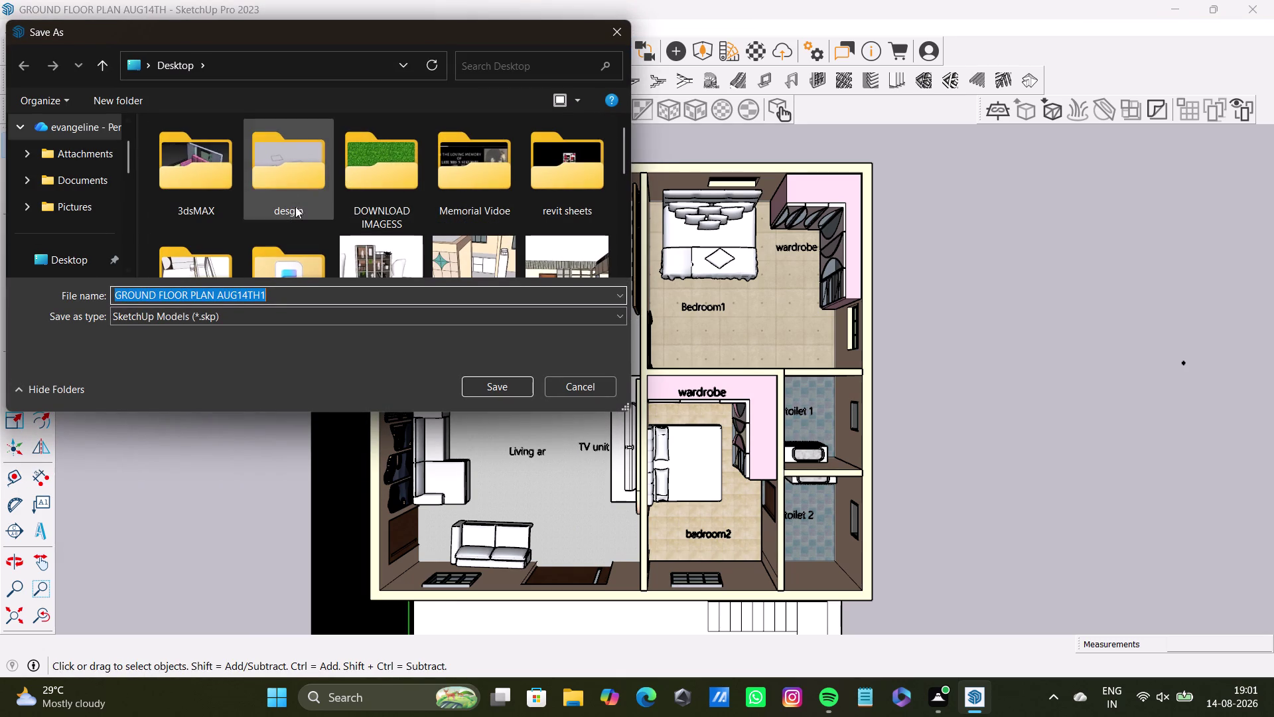
Save a copy of the top plan view with ' top' appended to the file name.
click(288, 299)
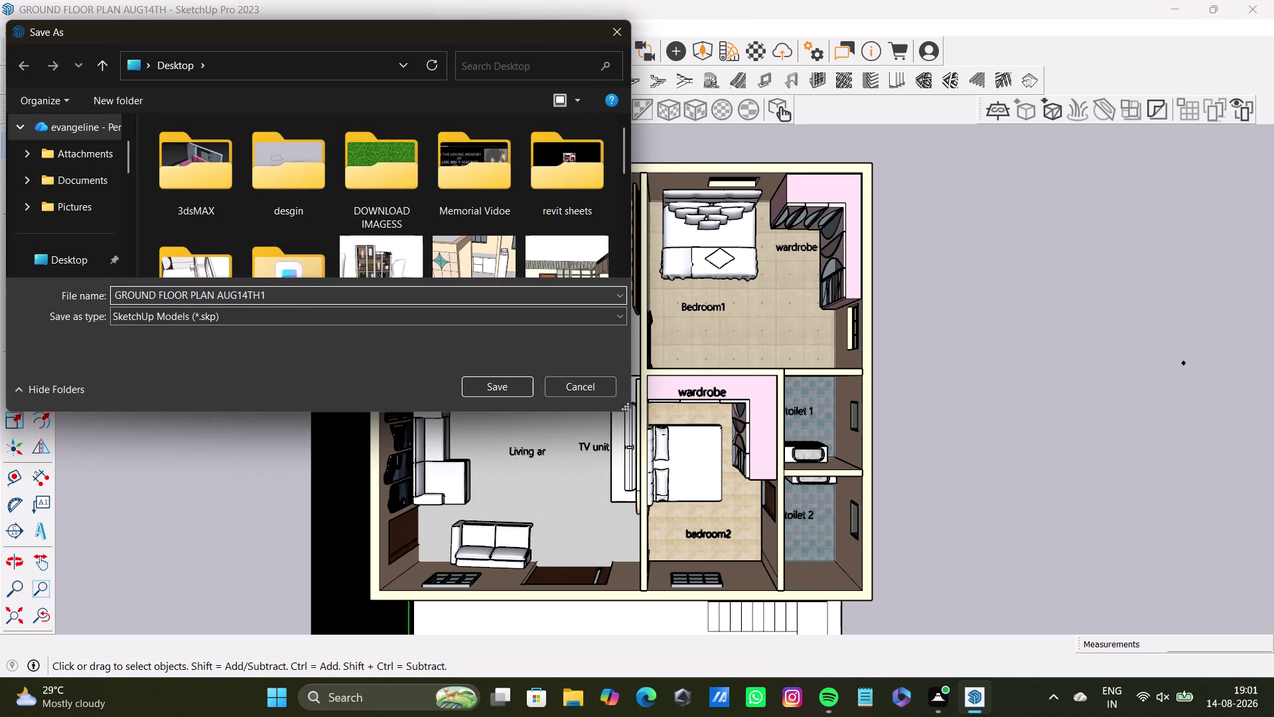
key(BackSpace)
key(space)
text(top)
key(Return)
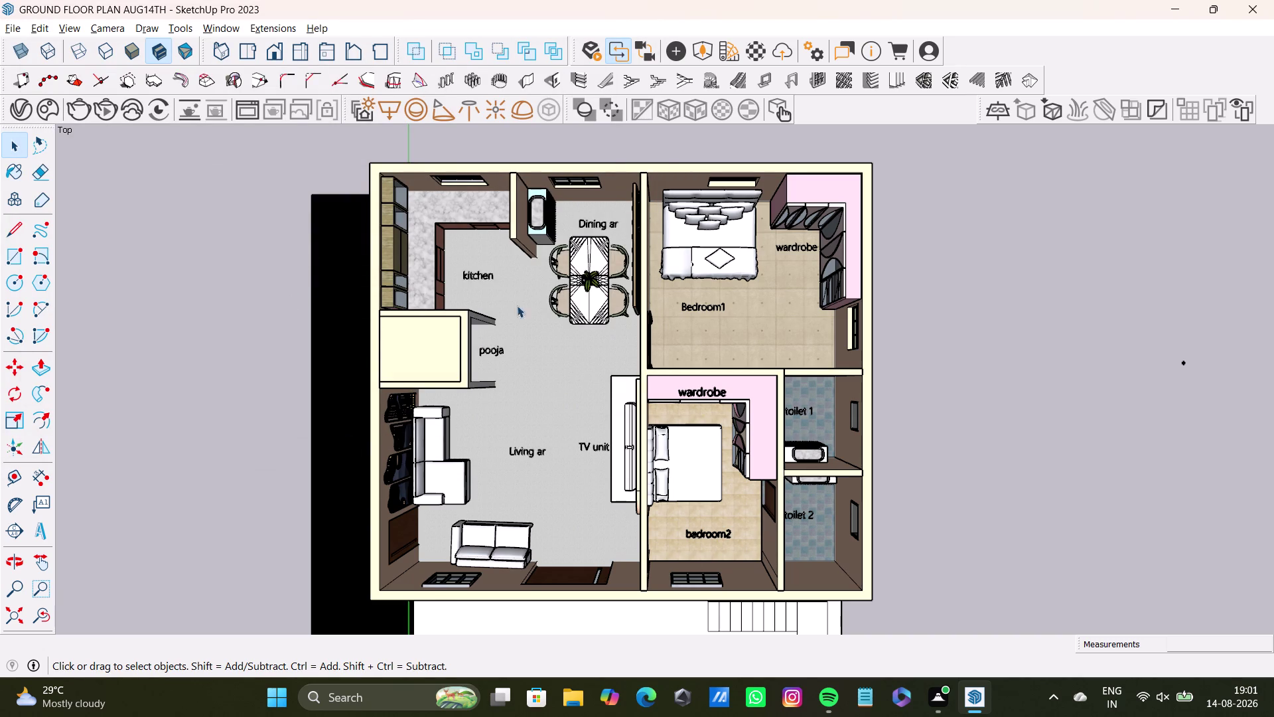
Orbit the flat plan into 3D over the dining and living area.
middle_drag(552, 390, 464, 156)
middle_drag(653, 383, 656, 378)
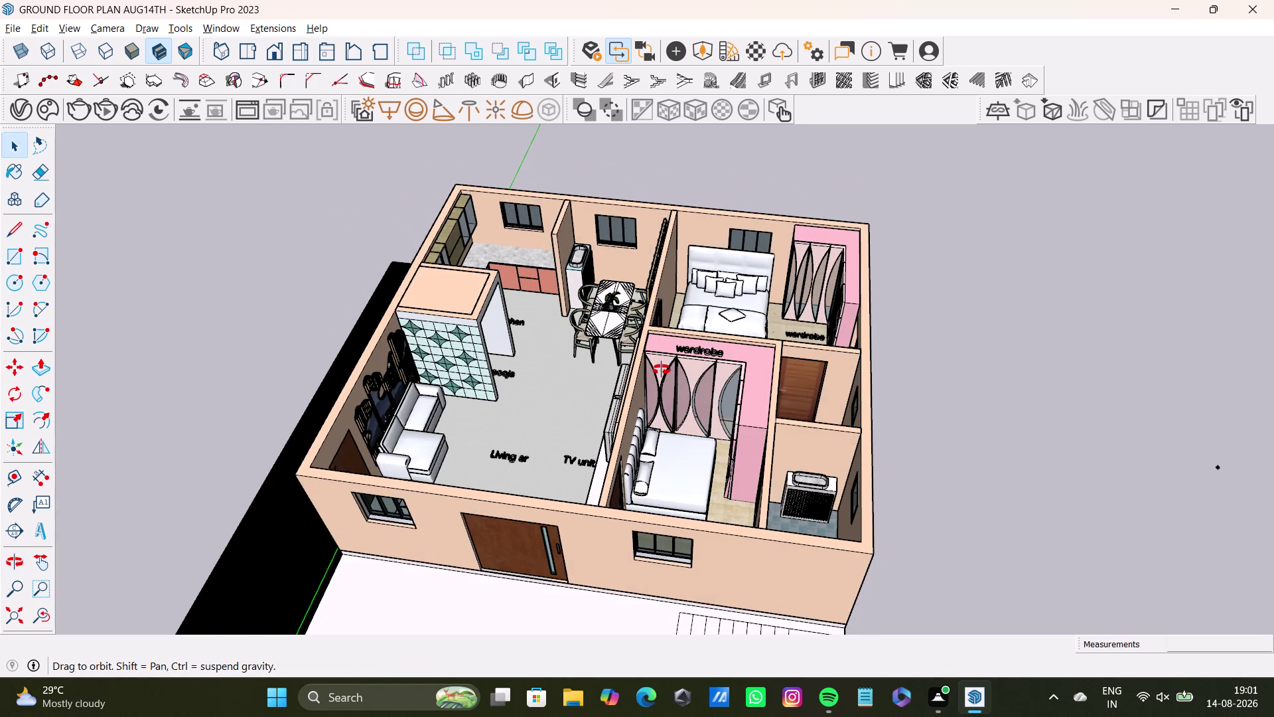
middle_drag(656, 378, 716, 259)
scroll(up, 3)
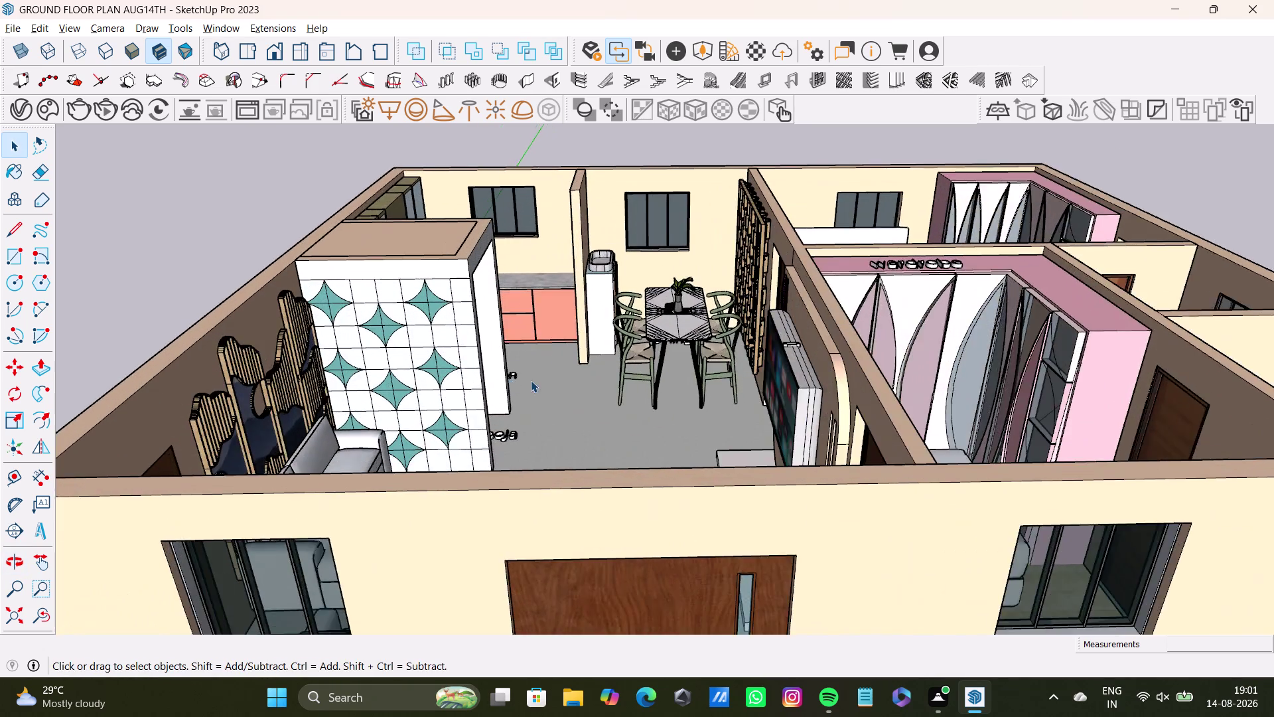
scroll(up, 3)
middle_drag(550, 388, 598, 319)
middle_drag(647, 377, 334, 477)
middle_drag(870, 386, 482, 421)
Refine the perspective to frame the sofa, pooja room and kitchen.
scroll(down, 3)
middle_drag(634, 434, 633, 477)
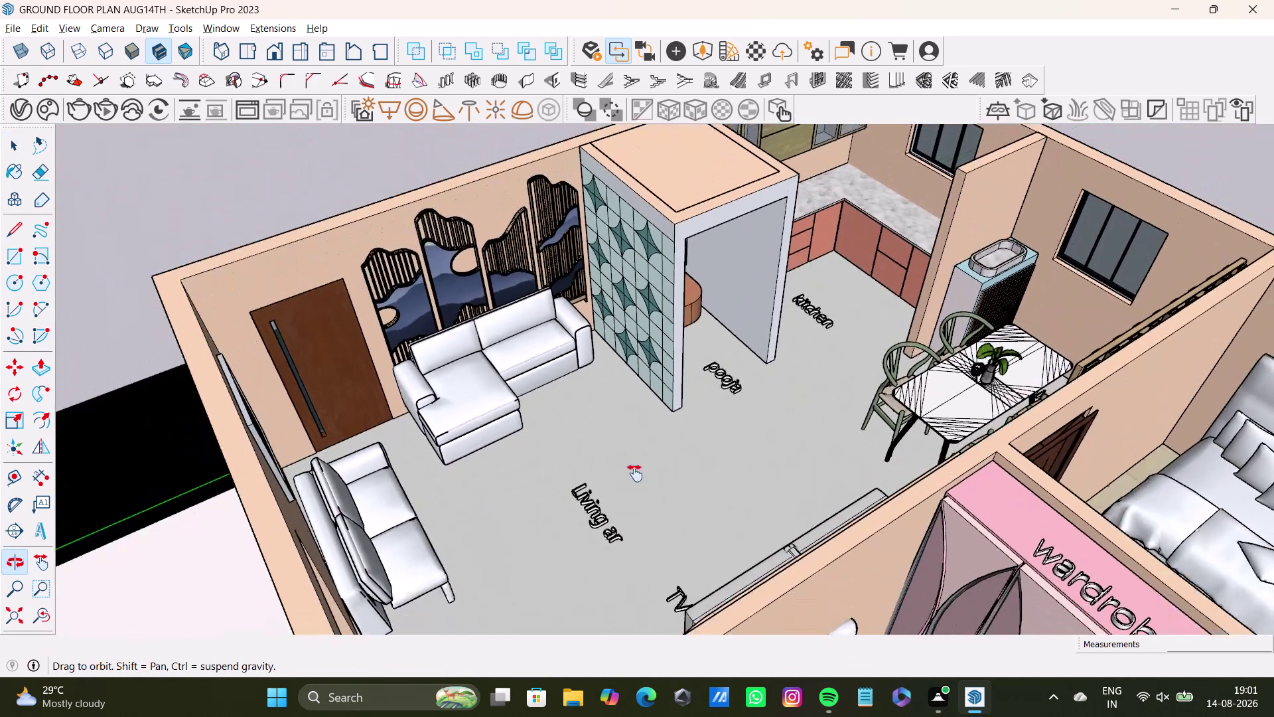
middle_drag(633, 478, 646, 541)
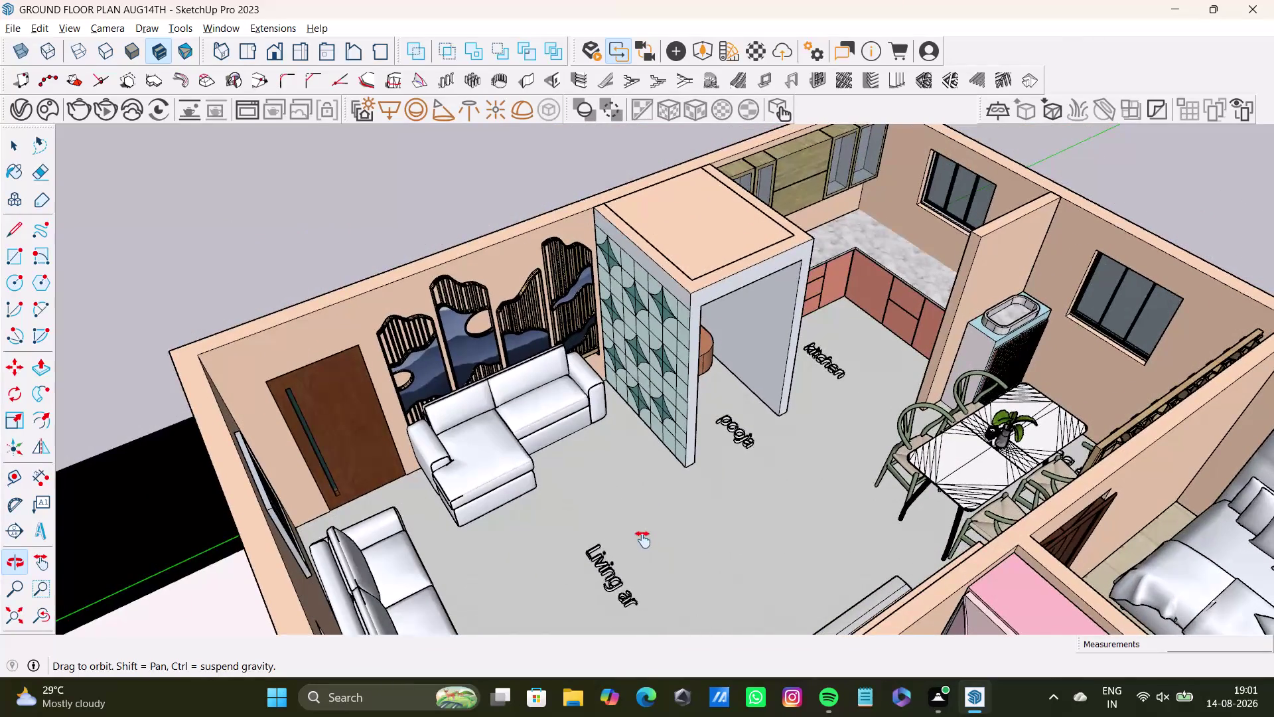
middle_drag(646, 541, 636, 555)
scroll(down, 3)
middle_drag(635, 553, 618, 528)
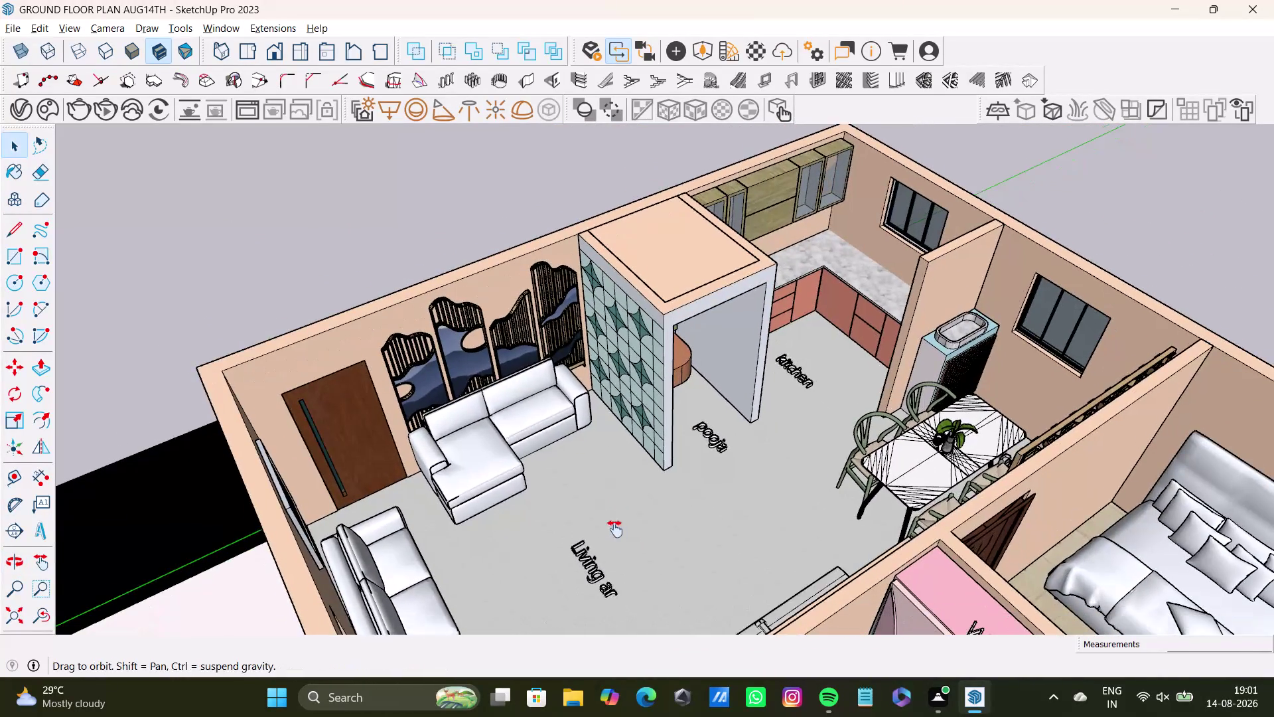
middle_drag(619, 527, 605, 549)
scroll(down, 3)
middle_drag(664, 547, 660, 556)
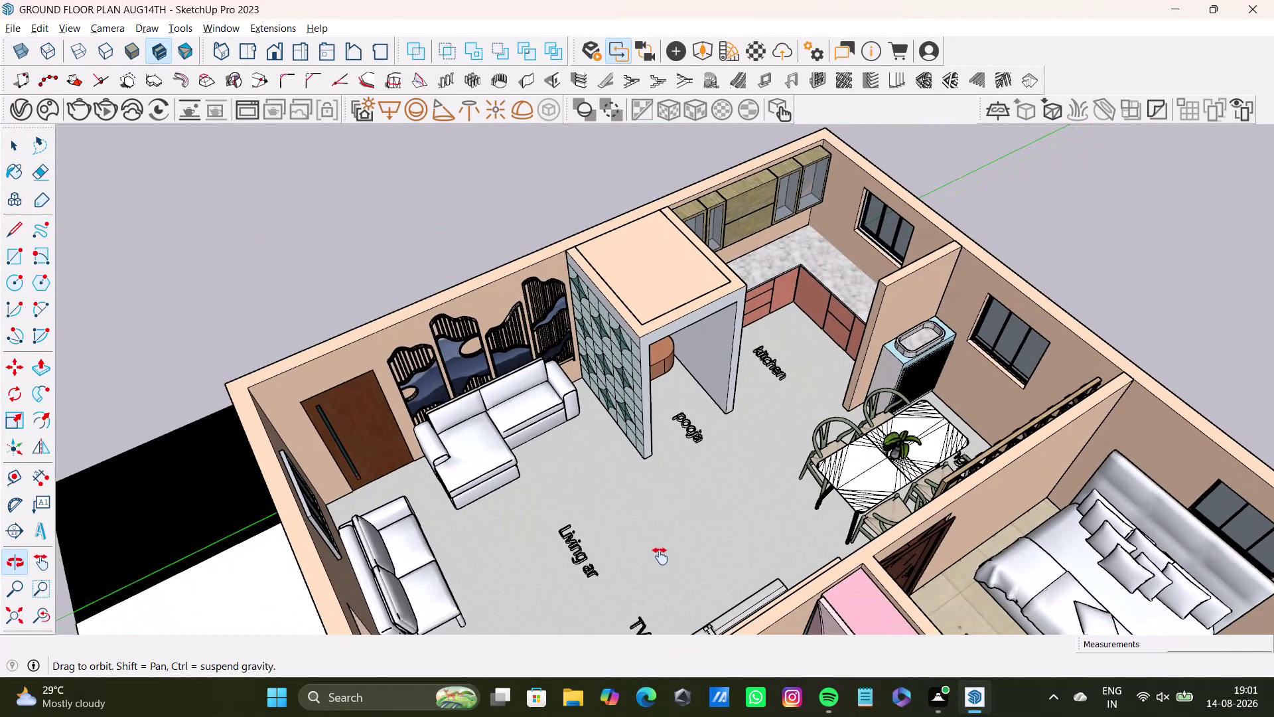
middle_drag(660, 556, 654, 552)
Save a copy of the living-area perspective with ' floor' appended to the file name.
click(16, 29)
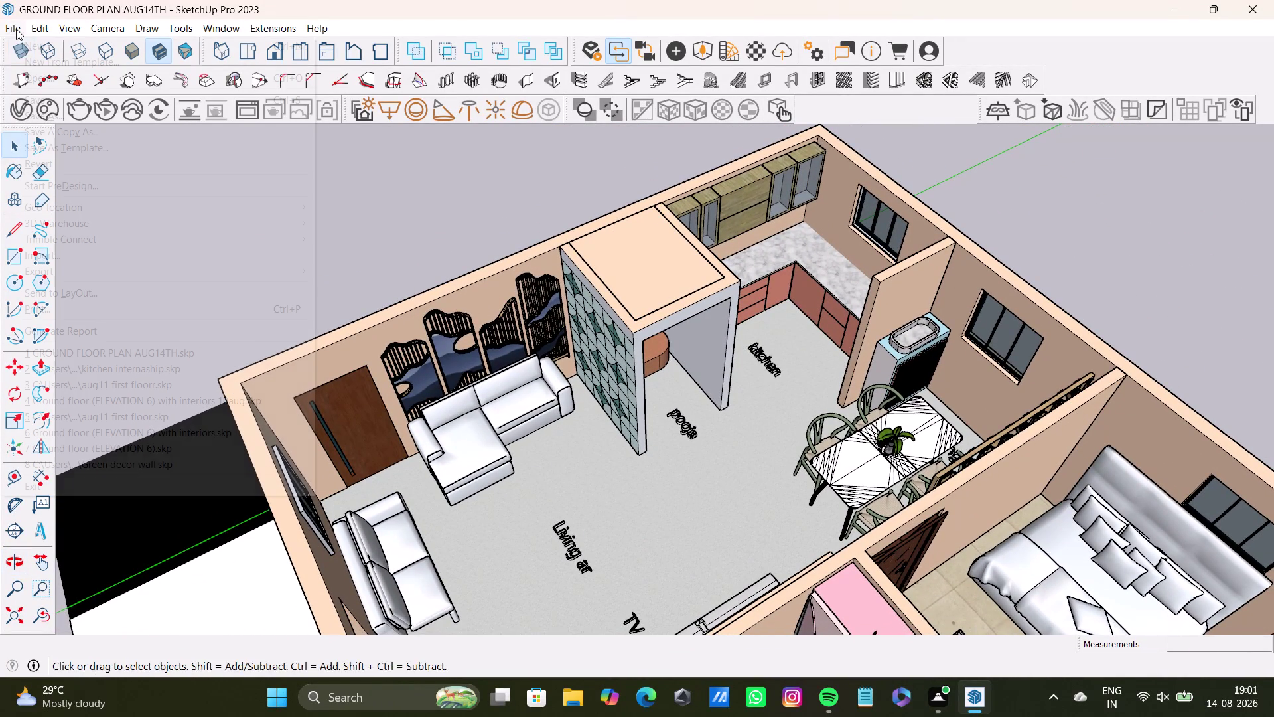
click(68, 131)
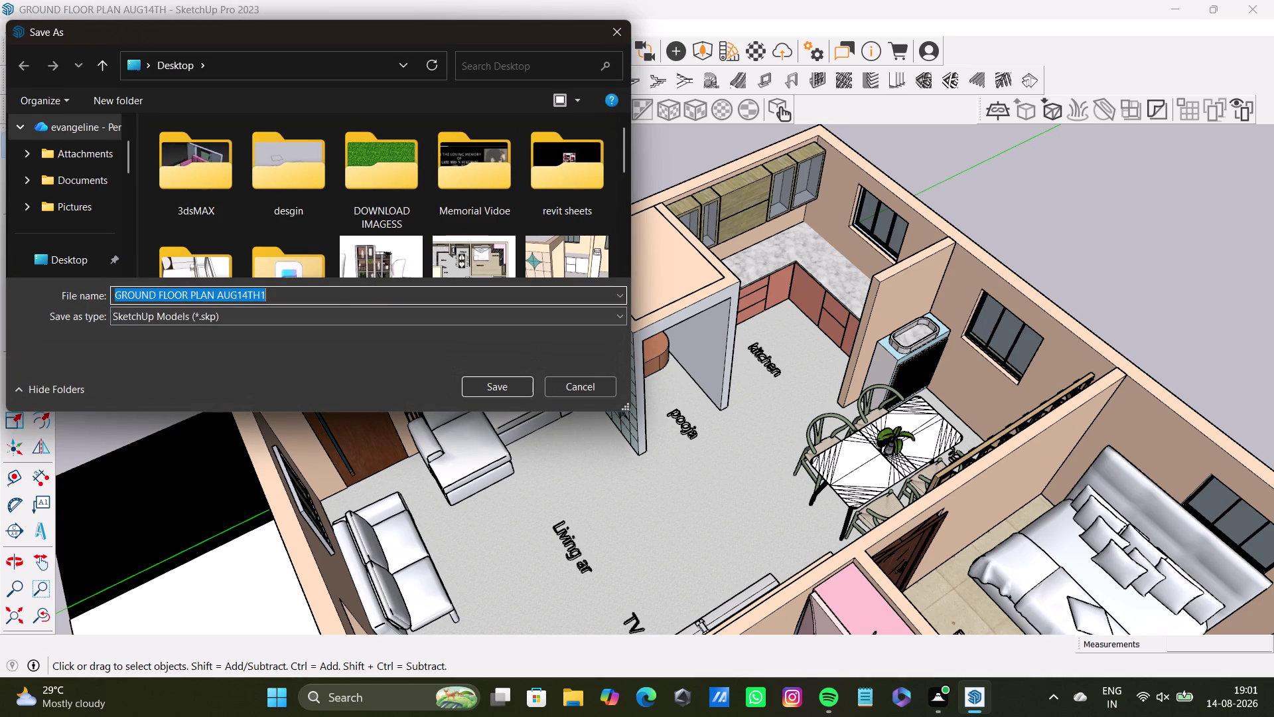
click(301, 294)
key(space)
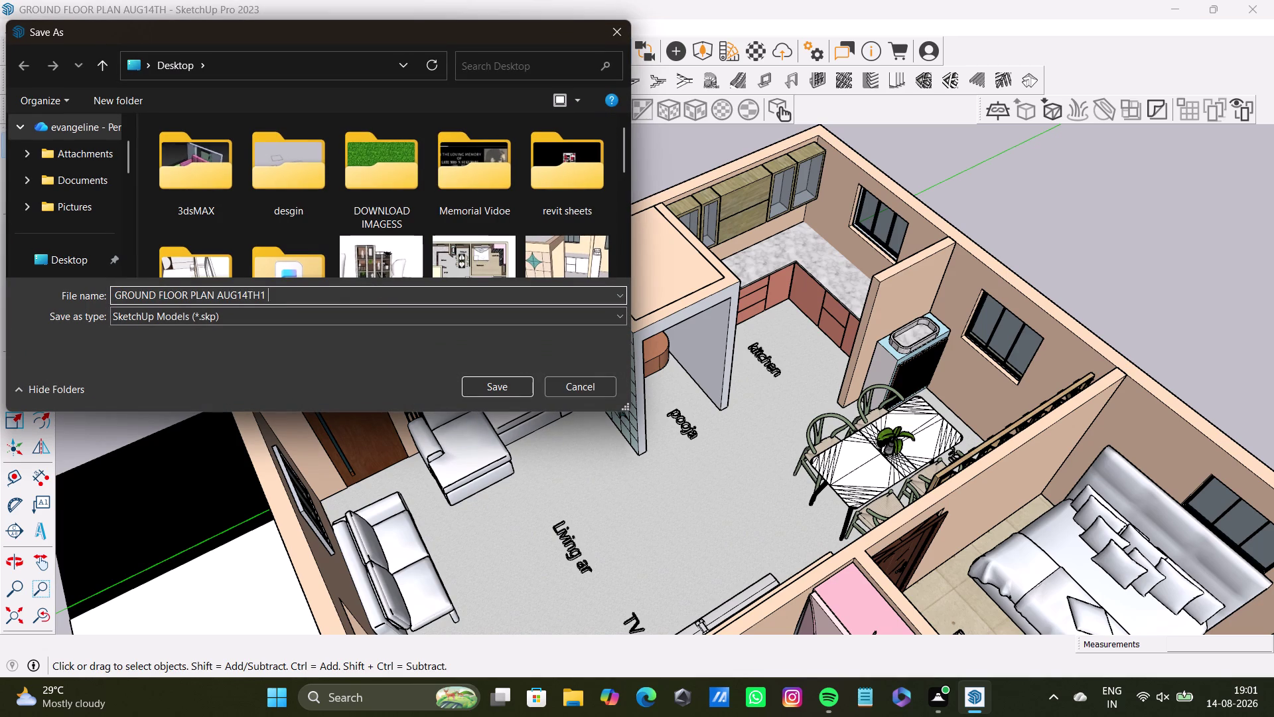
text(fllo)
key(BackSpace)
key(BackSpace)
key(BackSpace)
text(loo)
text(r)
key(Return)
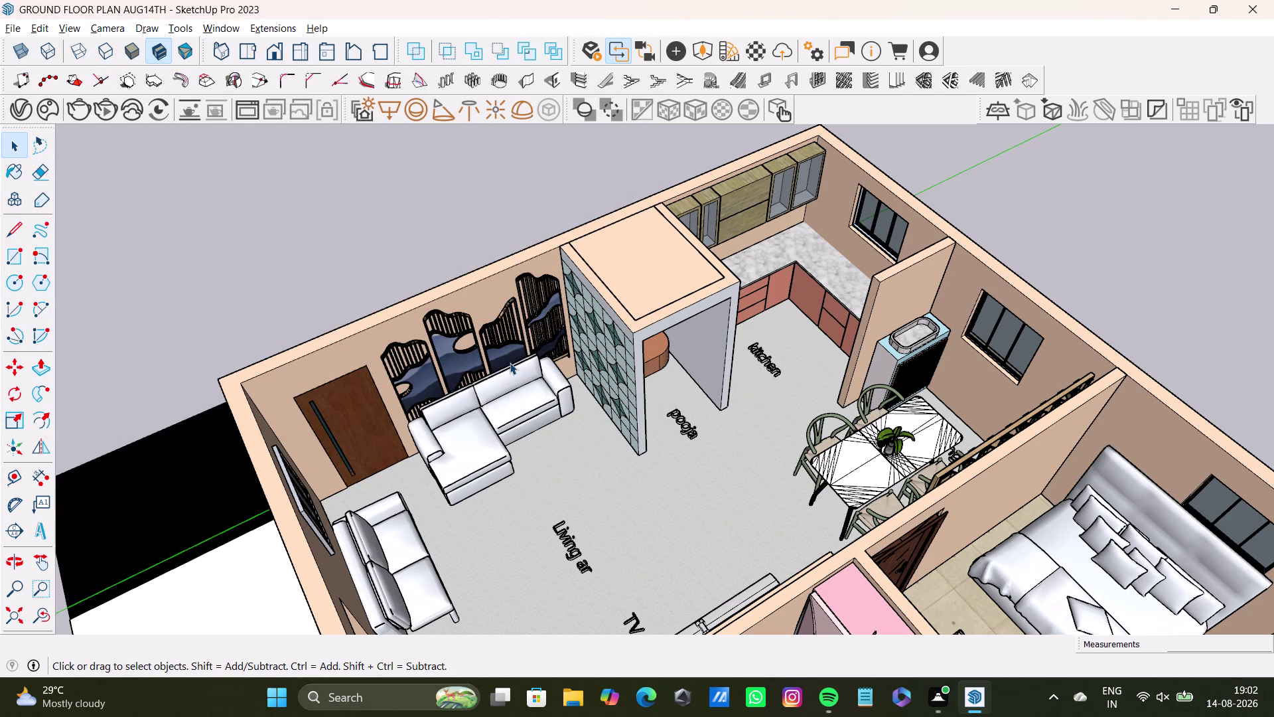
Orbit the model around toward Bedroom1 and the toilets.
middle_drag(505, 476, 904, 494)
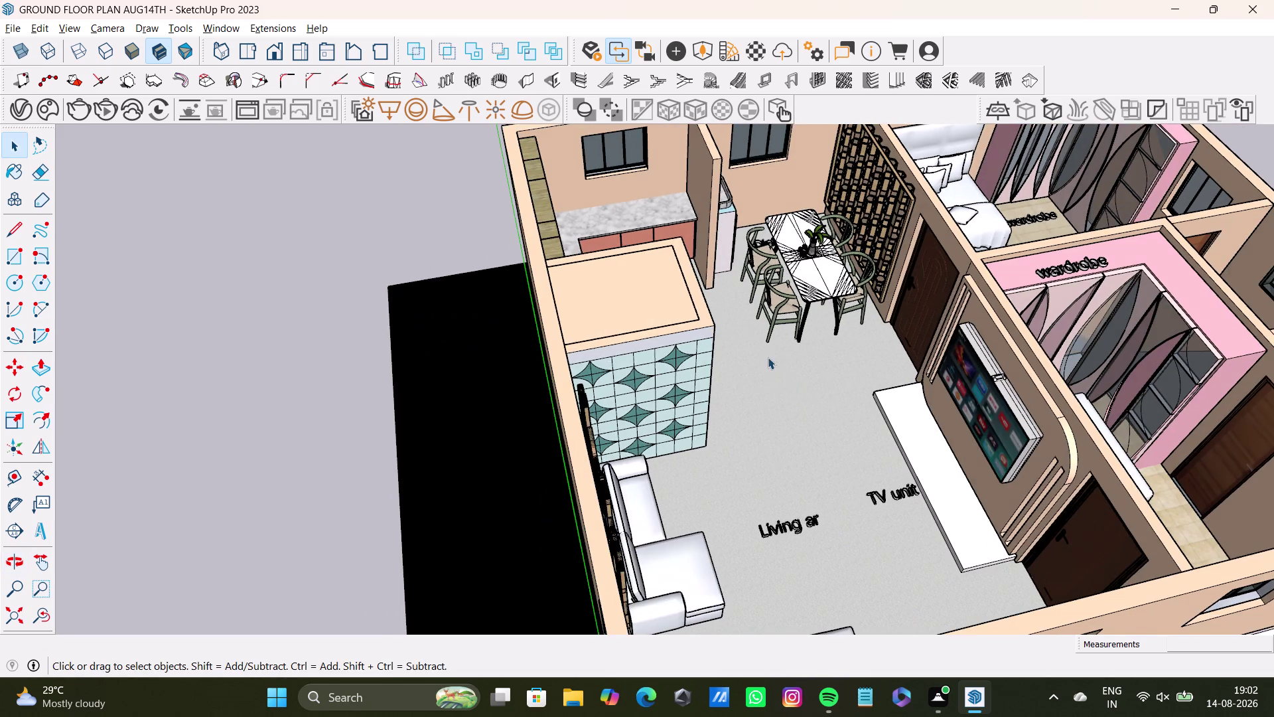
middle_drag(768, 353, 482, 399)
middle_drag(482, 443, 561, 586)
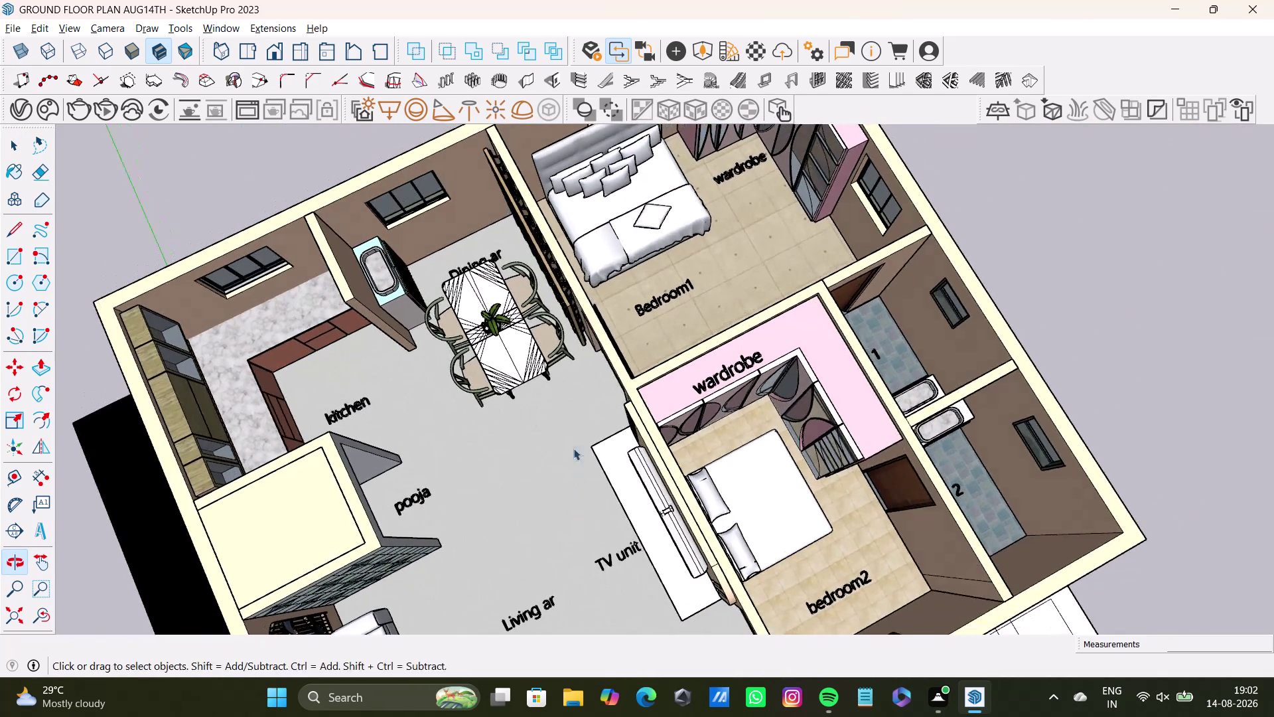
middle_drag(542, 394, 436, 413)
middle_drag(458, 430, 479, 473)
middle_drag(496, 456, 489, 523)
middle_drag(576, 497, 586, 488)
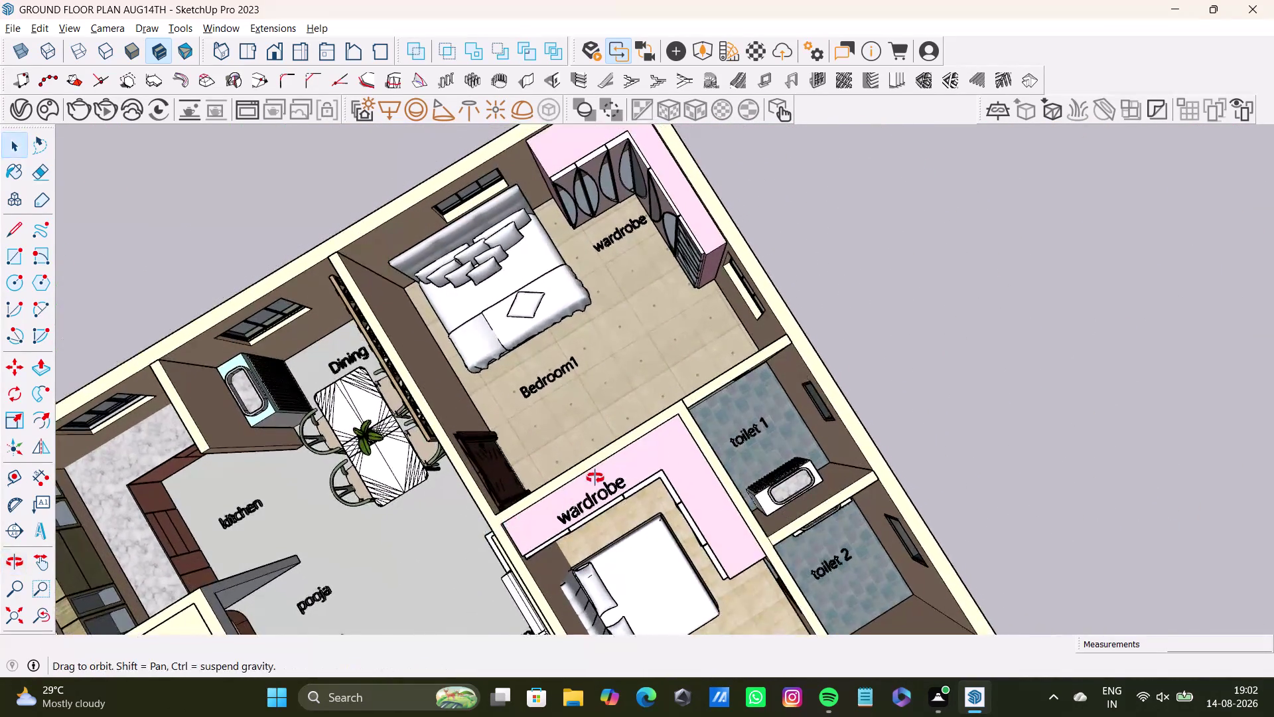
Tilt into a 3D perspective showing both bedrooms, wardrobes and toilets.
middle_drag(586, 488, 621, 343)
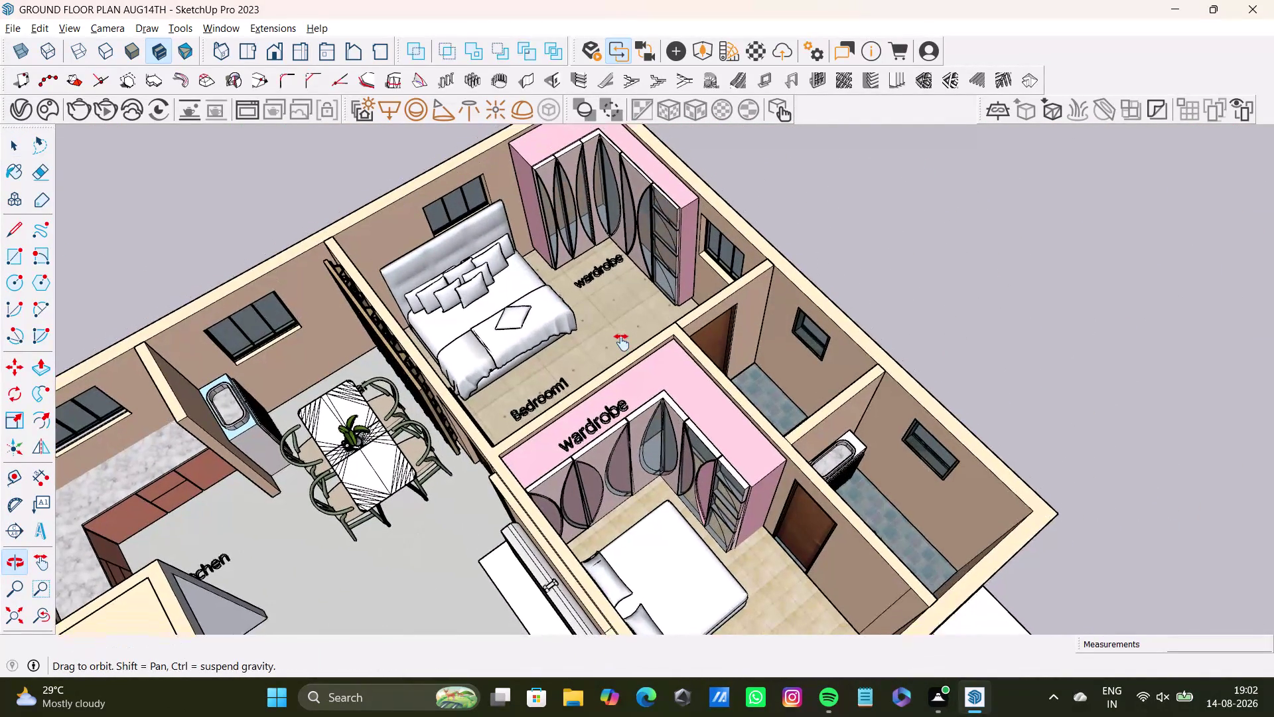
middle_drag(621, 342, 622, 345)
scroll(down, 3)
middle_drag(601, 359, 567, 380)
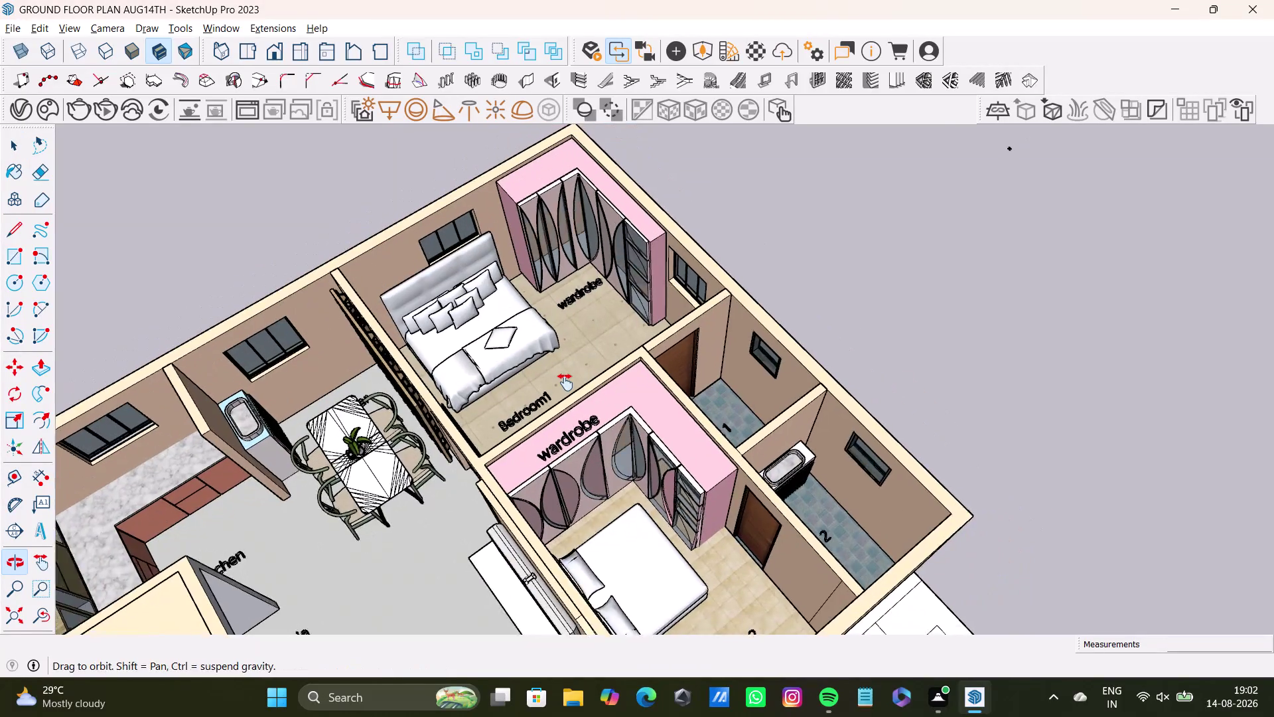
middle_drag(567, 380, 565, 382)
scroll(up, 3)
middle_drag(565, 382, 562, 393)
scroll(down, 3)
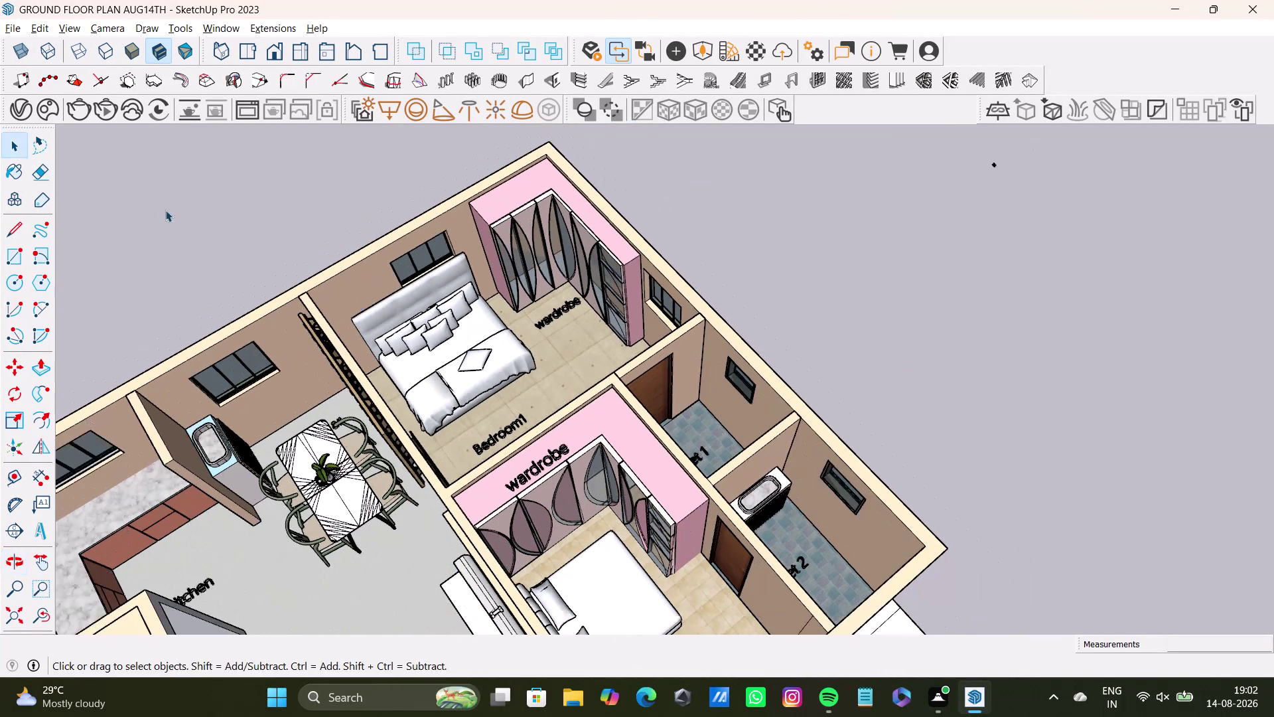
click(20, 30)
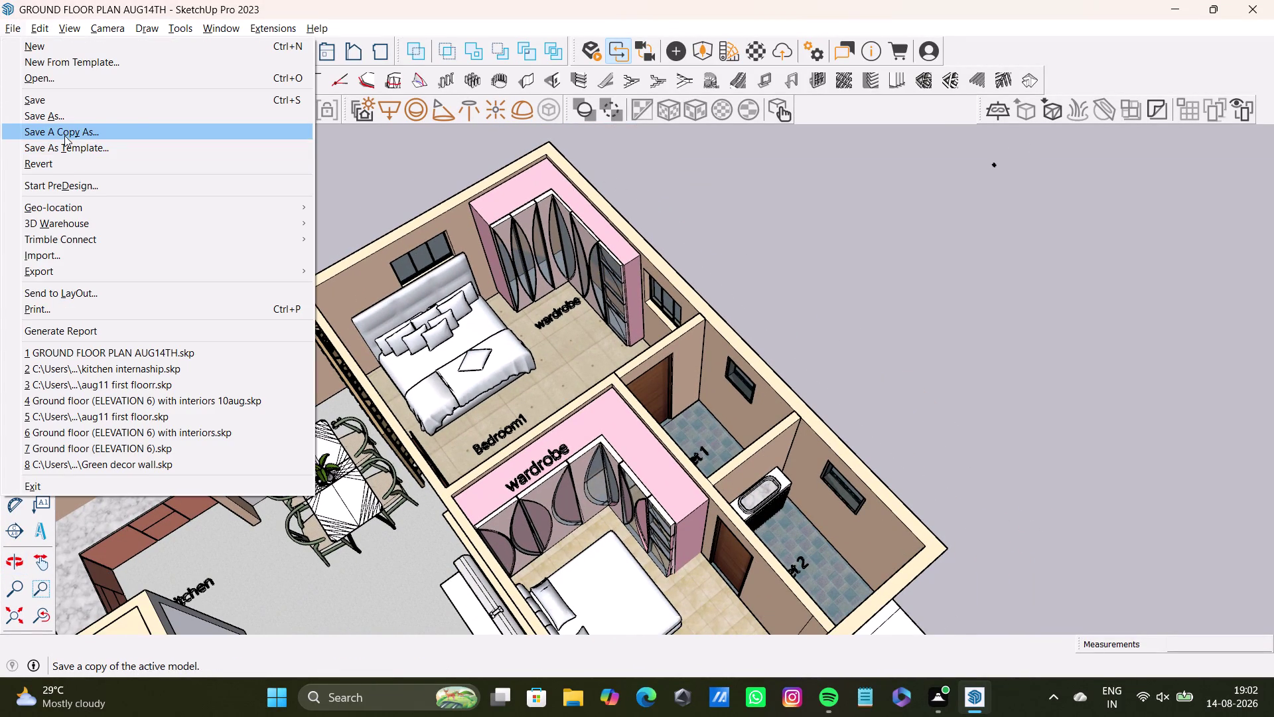
Save the bedroom-view copy to the Desktop as 'GROUND FLOOR PLAN AUG14TH1 floor.skp'.
click(64, 135)
click(307, 292)
key(space)
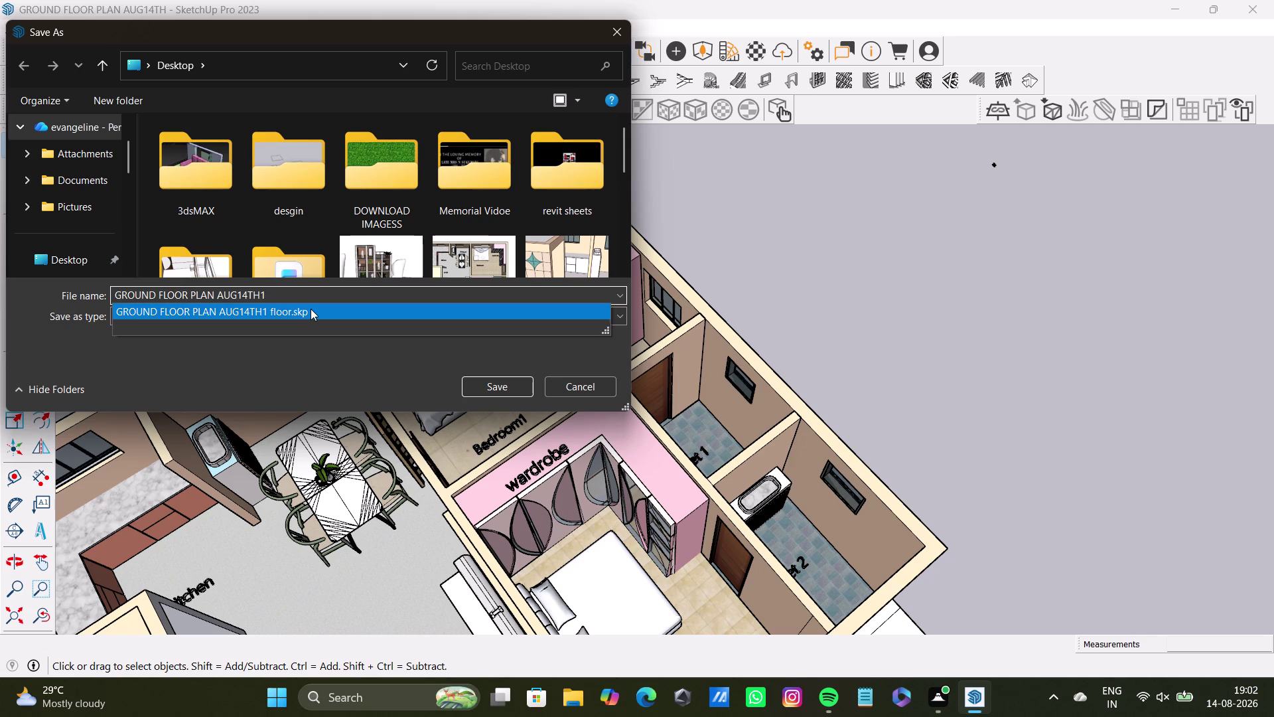
click(311, 308)
click(327, 292)
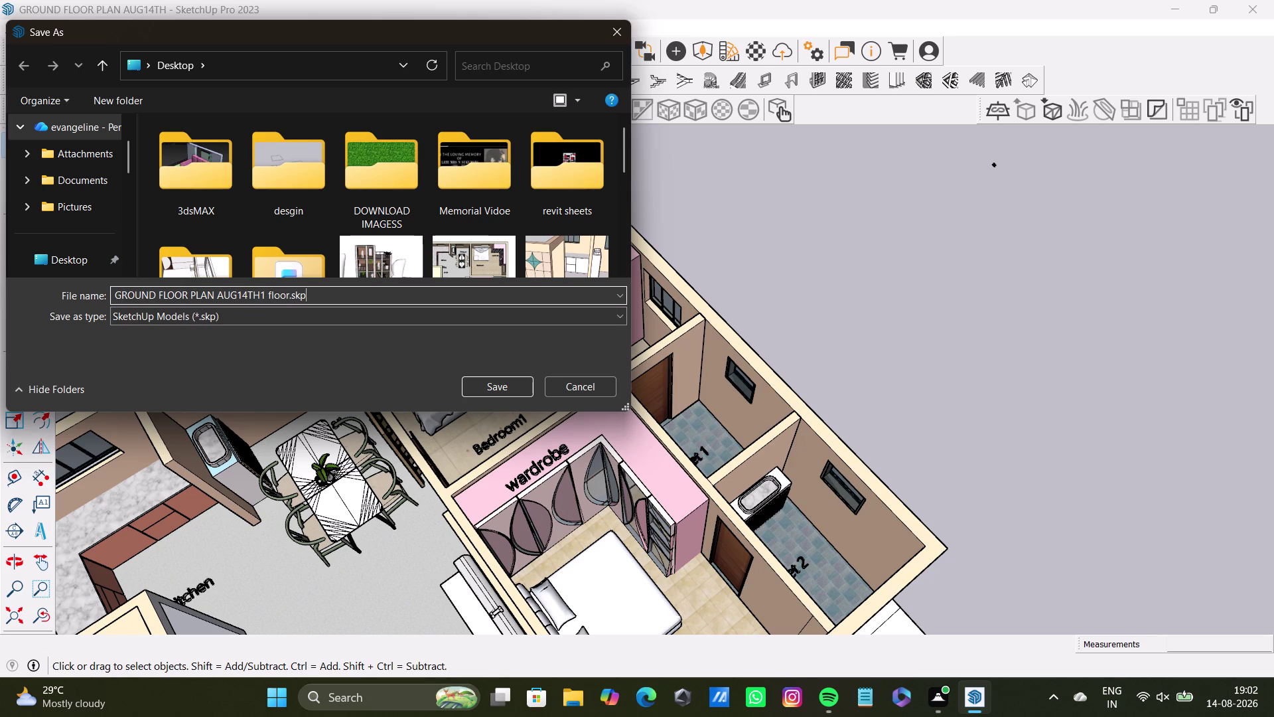
key(BackSpace)
key(BackSpace)
key(BackSpace)
key(BackSpace)
key(2)
key(Return)
scroll(up, 3)
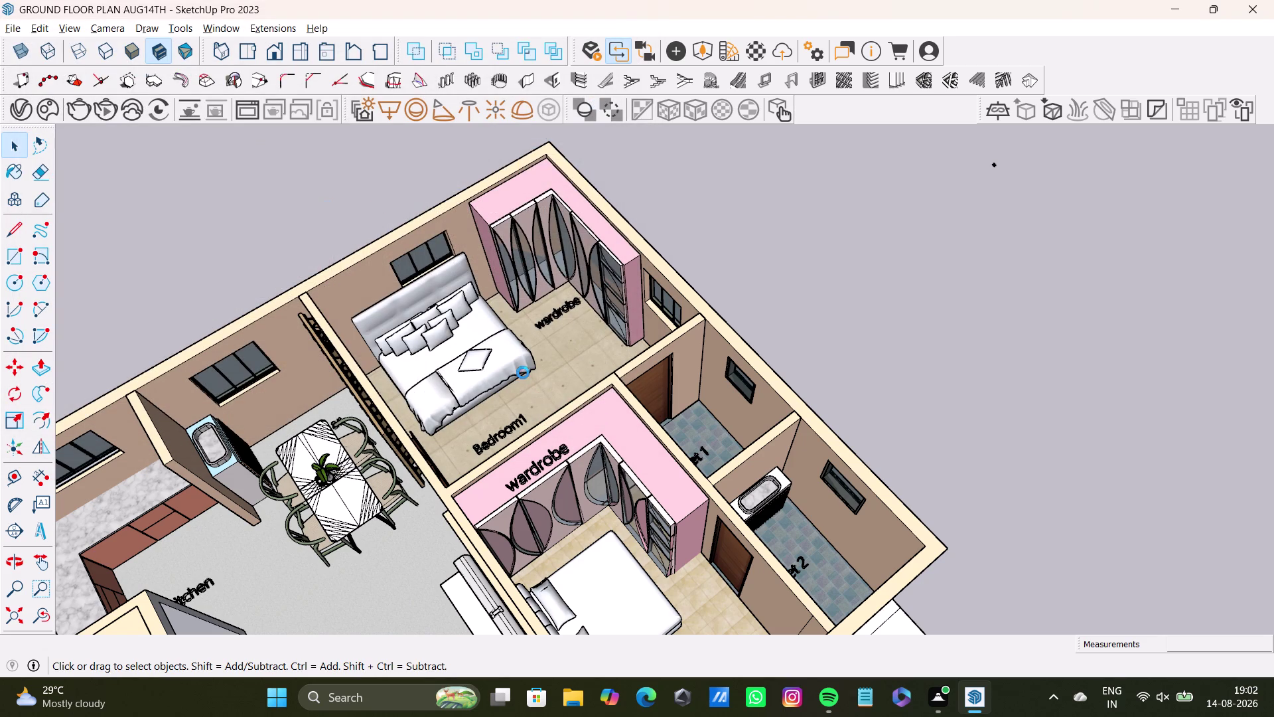
Orbit away from the bedroom view across toward the living room.
scroll(up, 3)
middle_drag(547, 362, 750, 467)
middle_drag(803, 494, 810, 538)
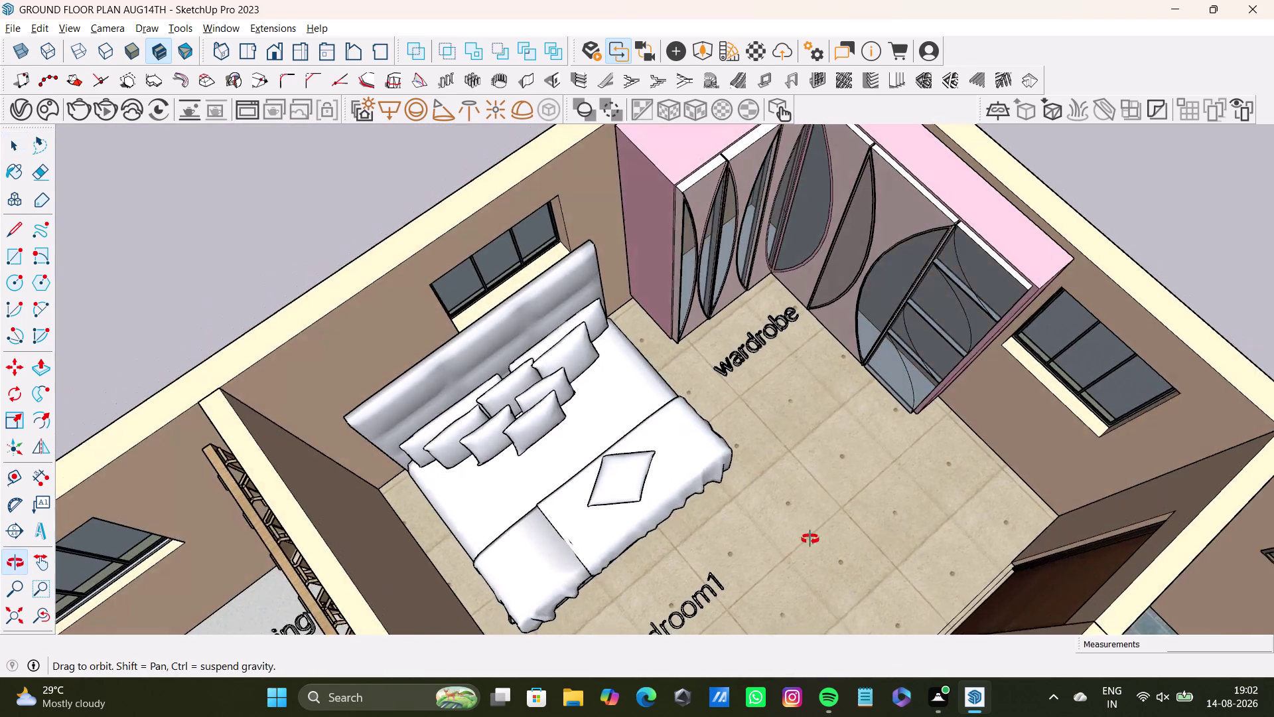
middle_drag(810, 538, 313, 379)
scroll(down, 3)
middle_drag(375, 379, 709, 451)
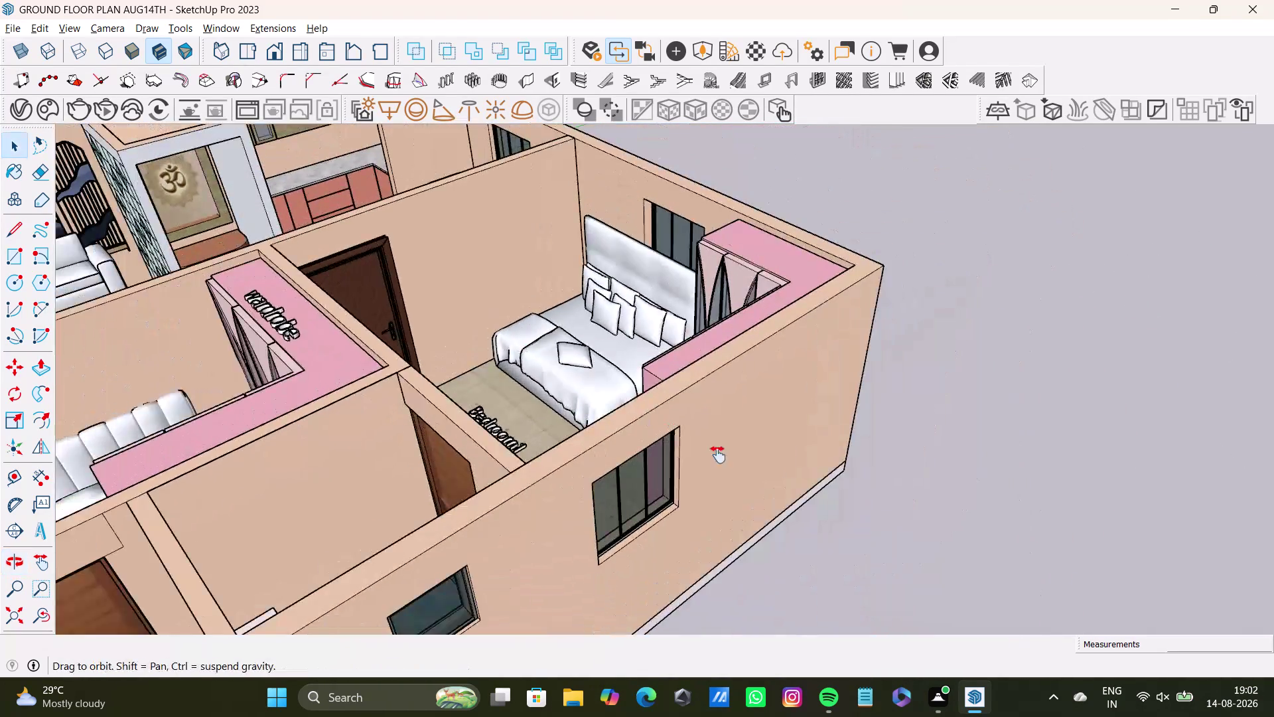
middle_drag(709, 451, 766, 483)
scroll(down, 3)
middle_drag(651, 475, 424, 439)
scroll(up, 3)
Frame an overview of the living room, puja unit and kitchen counter.
middle_drag(704, 376, 710, 380)
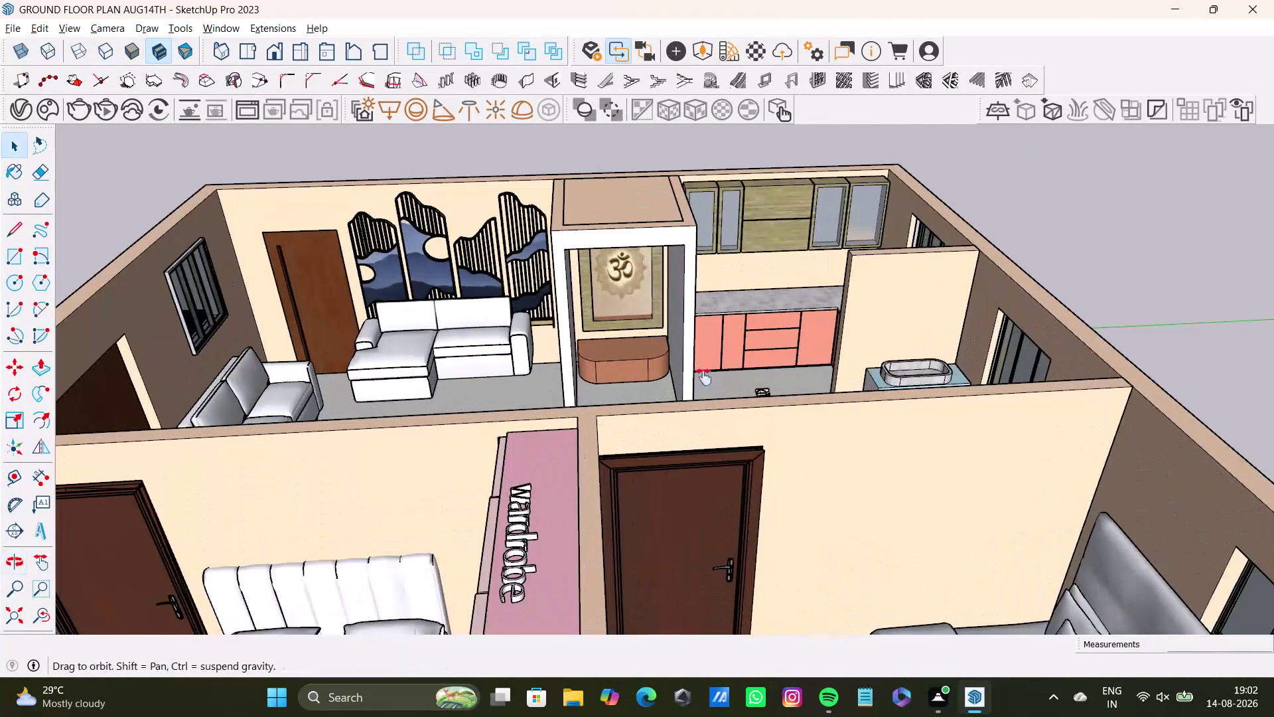
middle_drag(710, 380, 781, 420)
middle_drag(808, 456, 761, 462)
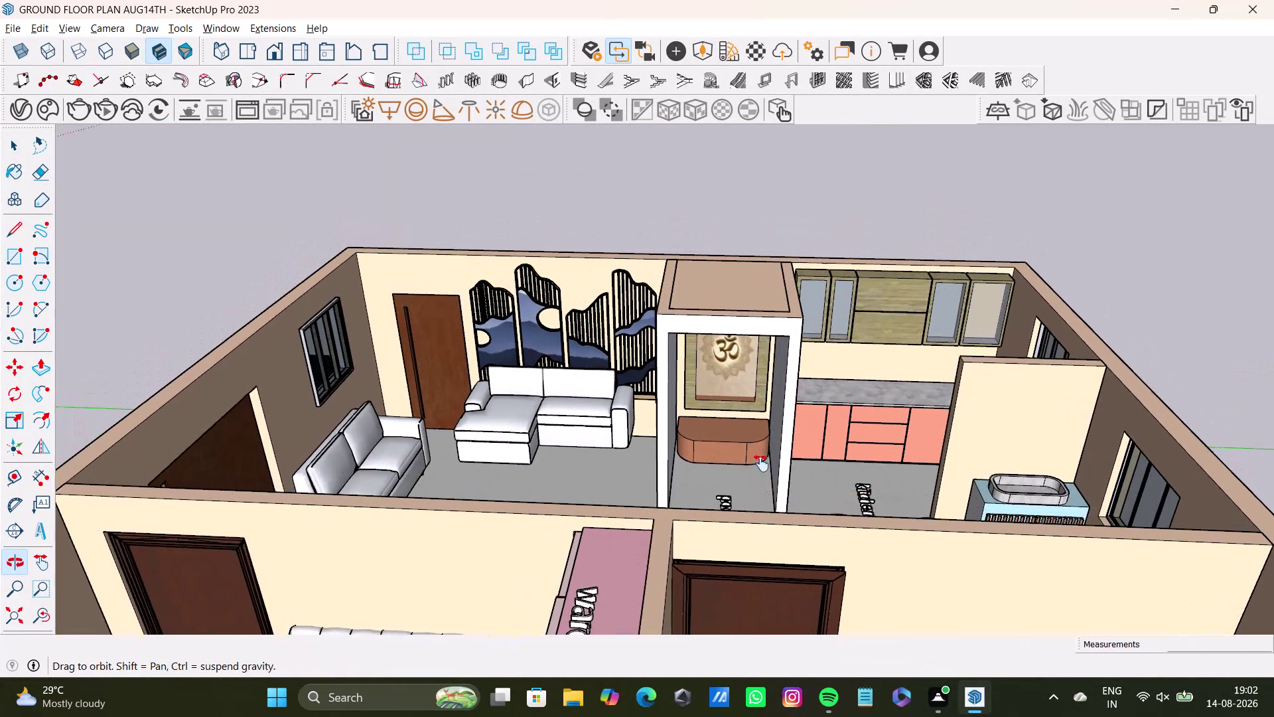
middle_drag(761, 463, 761, 463)
middle_drag(761, 440, 657, 425)
middle_drag(689, 434, 698, 461)
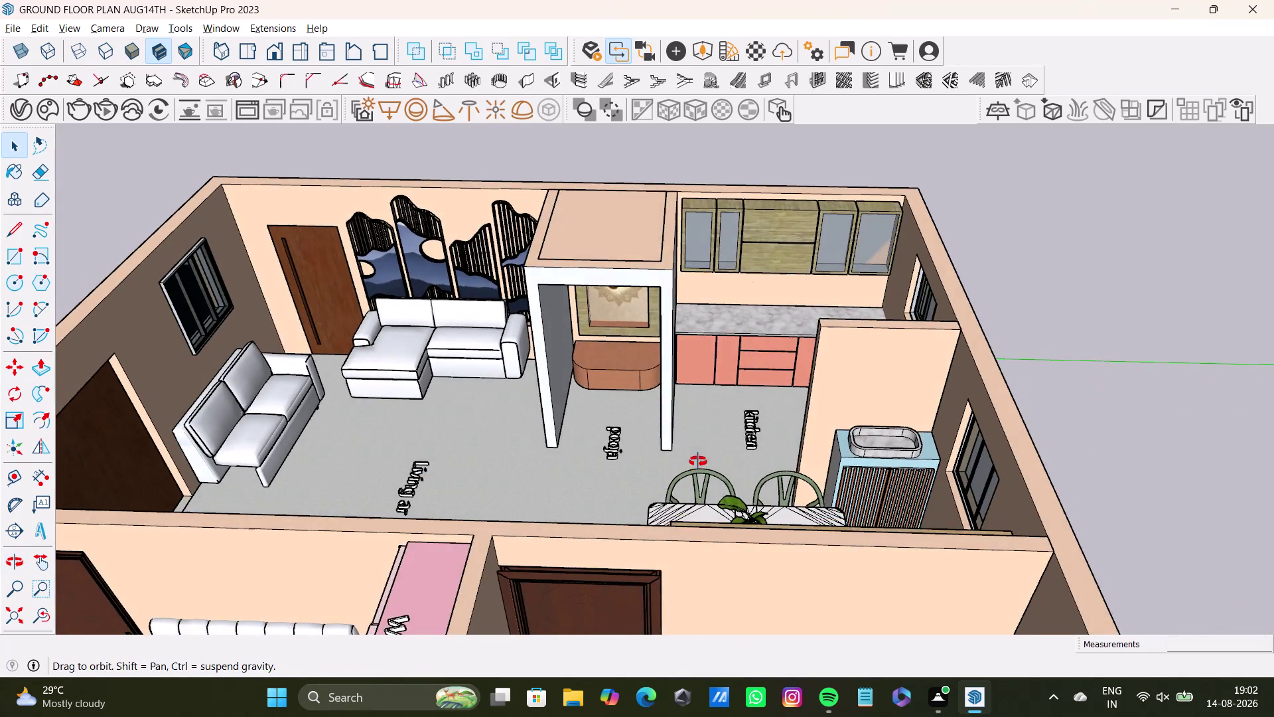
middle_drag(698, 461, 706, 476)
middle_drag(712, 455, 736, 408)
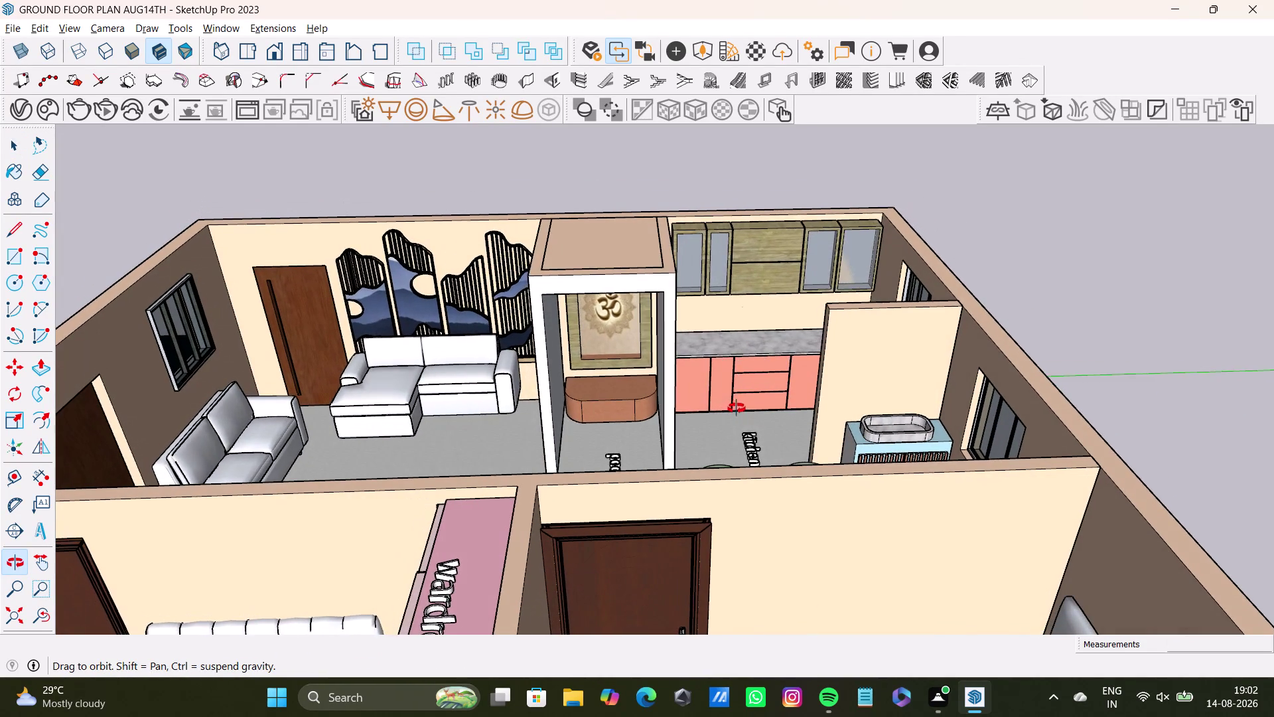
middle_drag(735, 409, 814, 444)
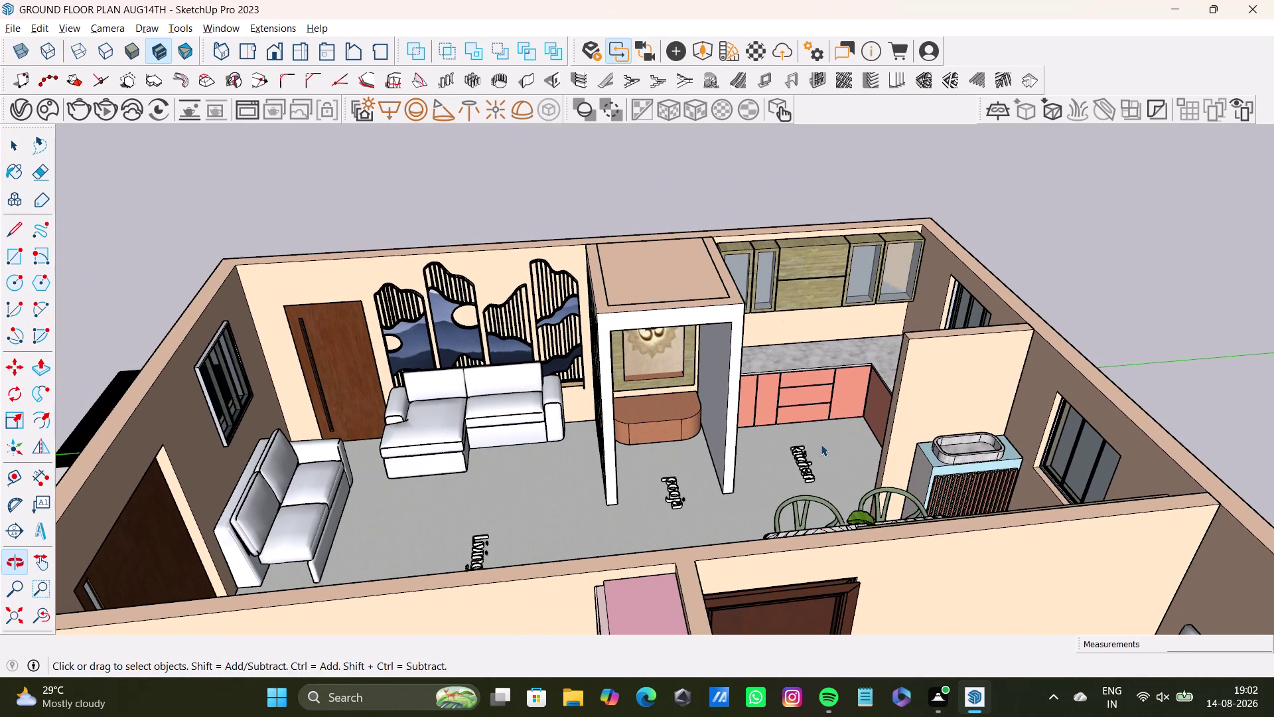
middle_drag(823, 443, 799, 423)
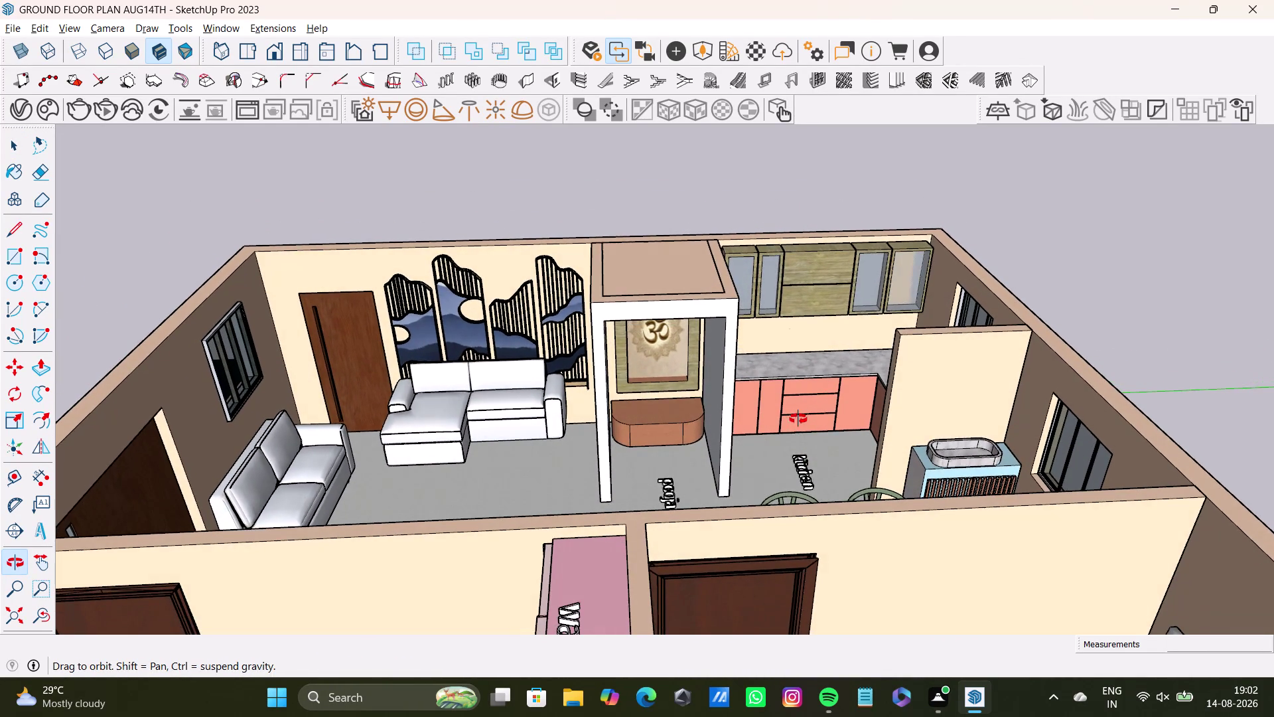
middle_drag(799, 424, 799, 416)
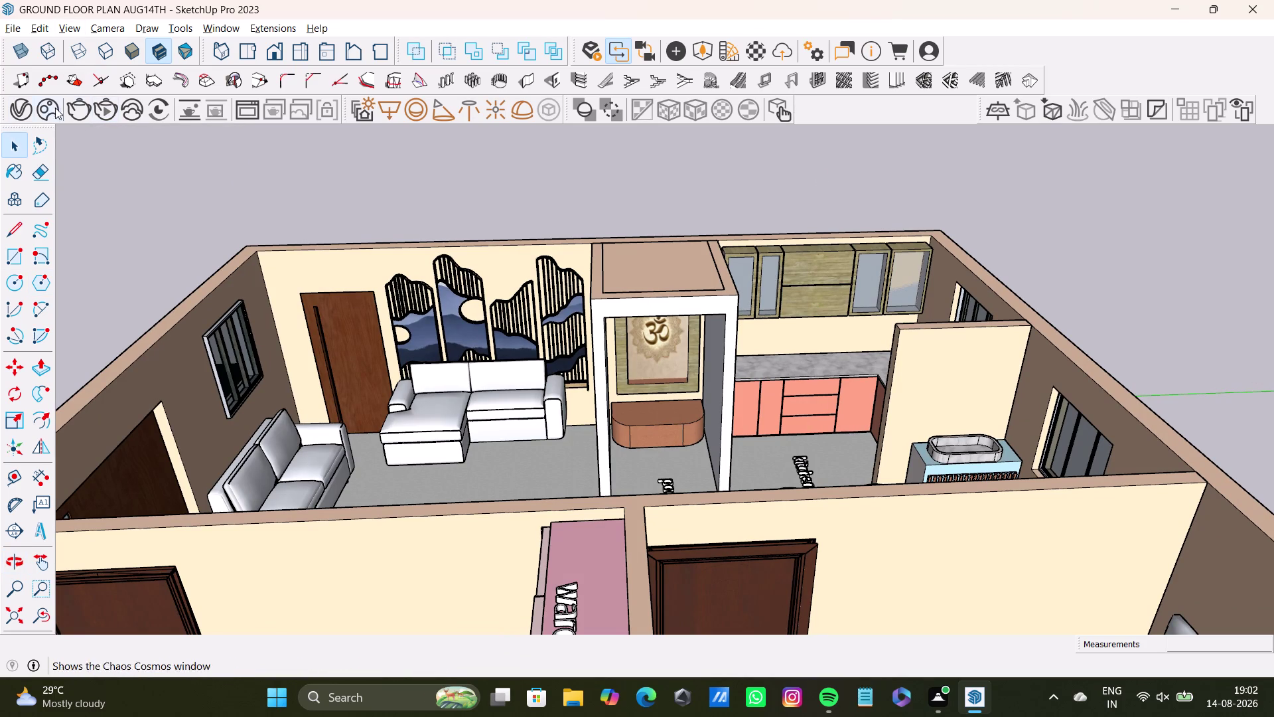
Save a copy of this view with ' side 1' appended to the file name.
click(10, 22)
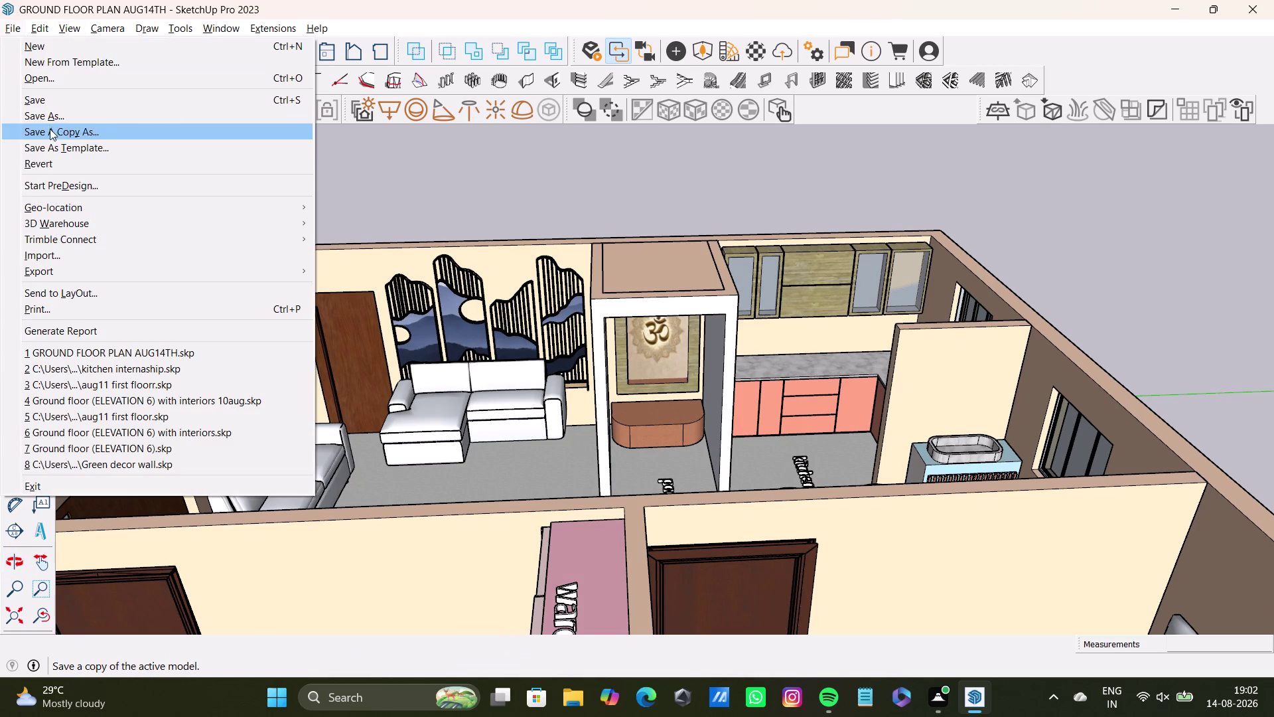
click(50, 127)
click(312, 295)
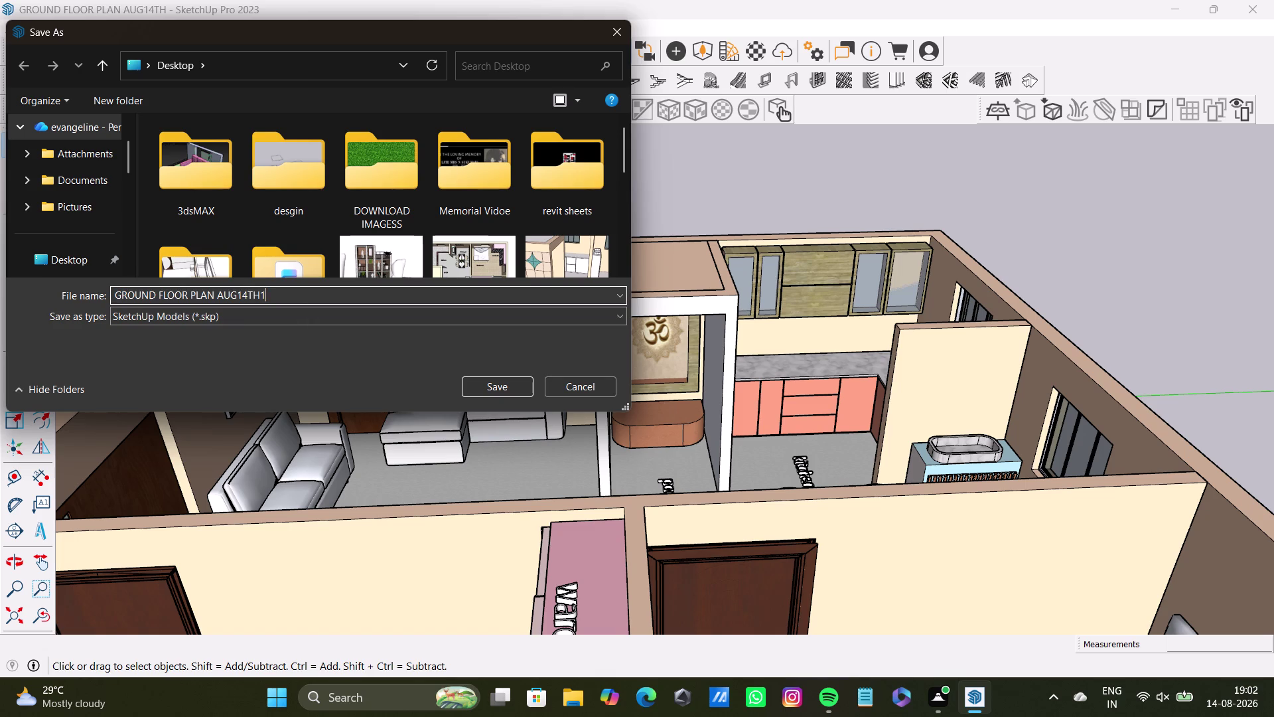
key(space)
text(side)
key(space)
text(1)
key(Return)
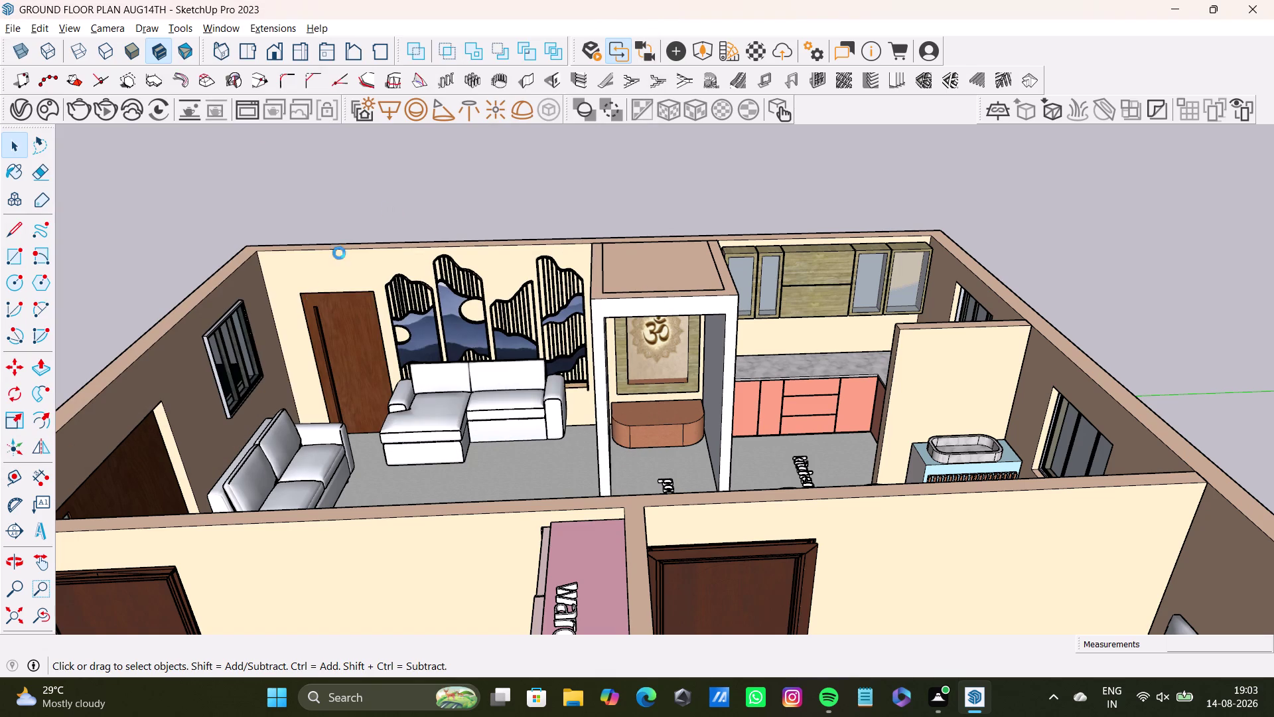
Orbit around the house to look down over both wardrobe bedrooms.
scroll(down, 3)
scroll(down, 3)
middle_drag(410, 503, 1099, 645)
middle_drag(691, 413, 573, 458)
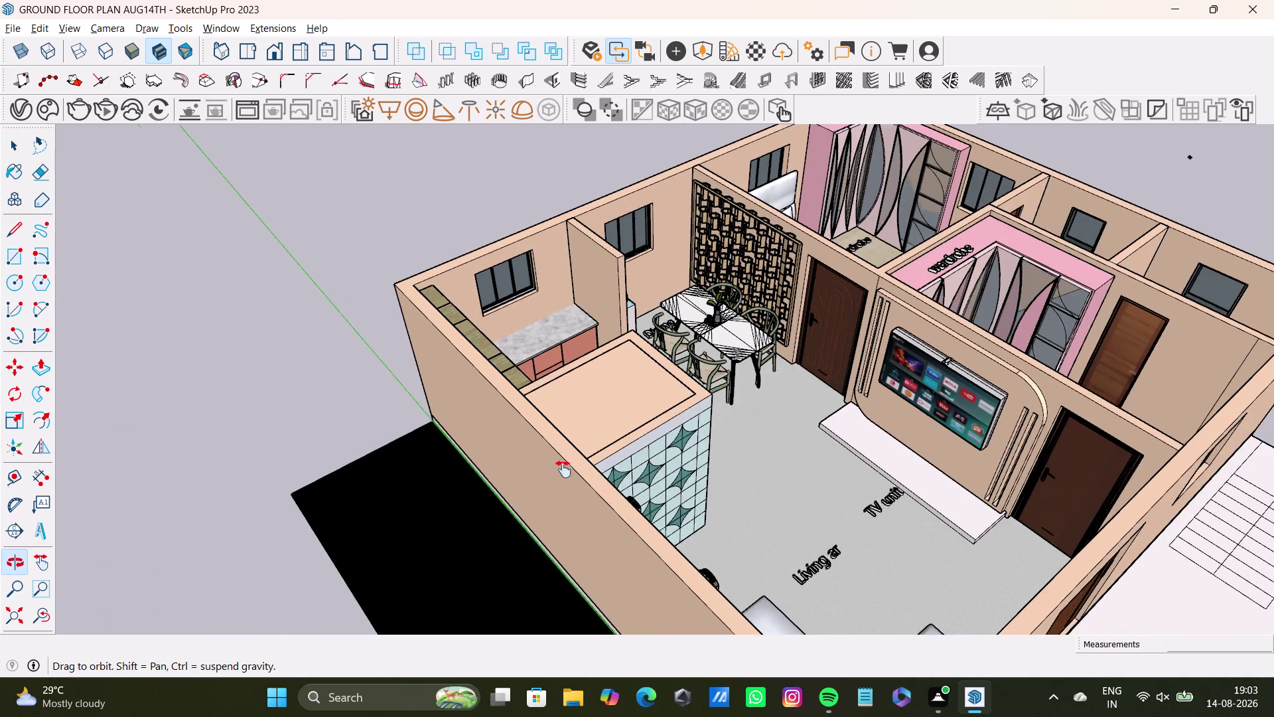
middle_drag(573, 458, 501, 571)
middle_drag(595, 582, 819, 644)
middle_drag(728, 392, 499, 566)
middle_drag(550, 540, 570, 497)
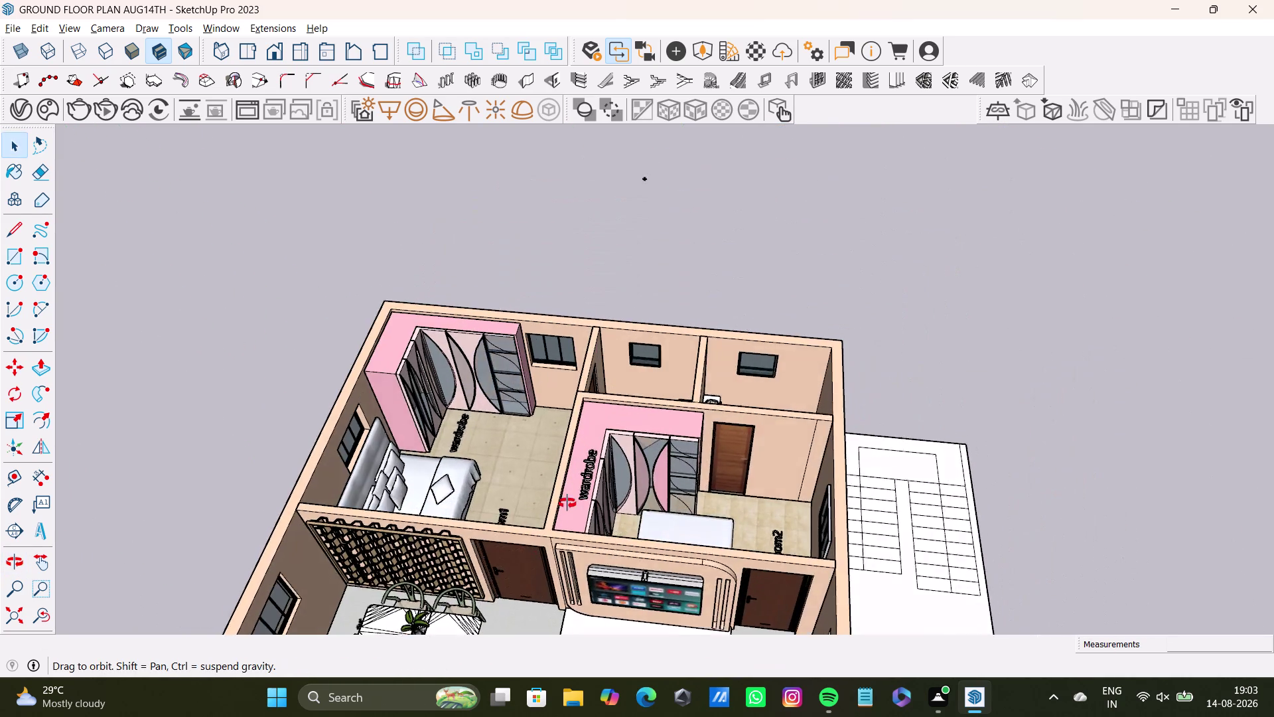
middle_drag(569, 497, 644, 385)
Zoom in and frame the TV wall with the dining area and bedrooms.
middle_drag(738, 478, 700, 467)
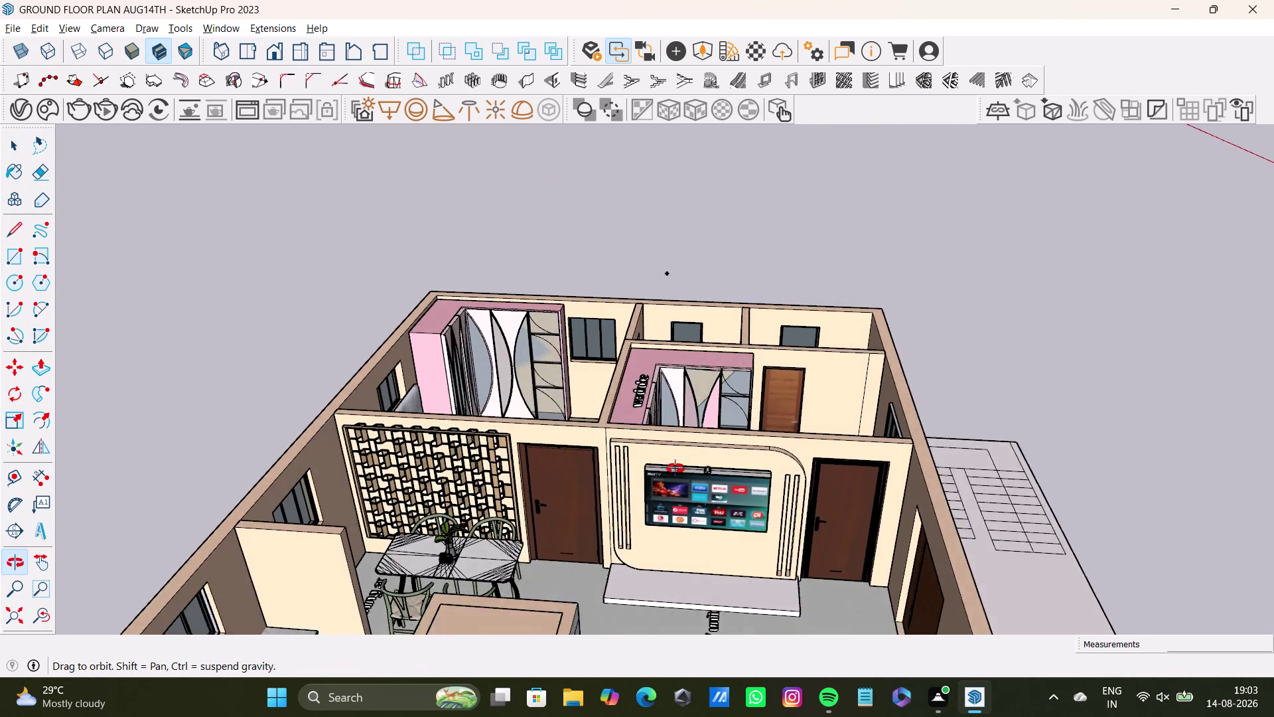
middle_drag(700, 467, 693, 507)
scroll(up, 3)
middle_drag(695, 485, 705, 397)
scroll(up, 3)
scroll(up, 3)
middle_drag(705, 397, 724, 389)
middle_drag(725, 389, 715, 416)
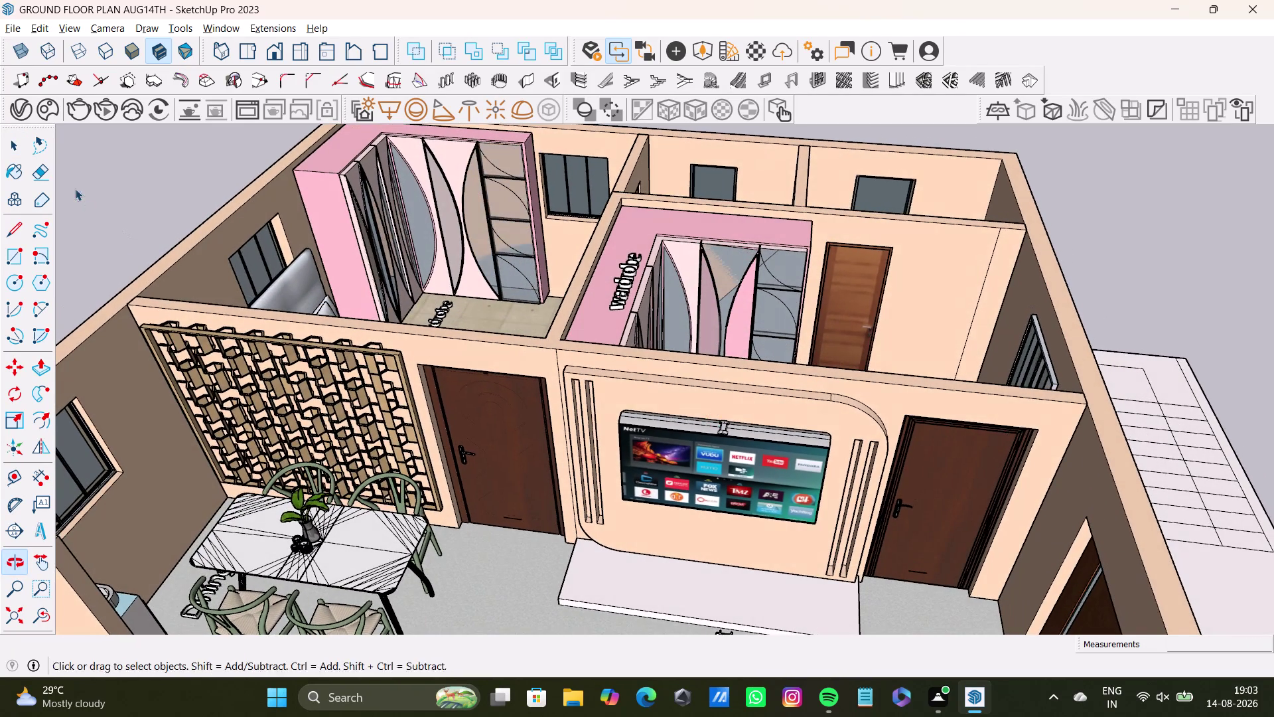
Save a copy of the TV wall view, replacing the trailing '1' with ' side 2'.
click(8, 32)
click(61, 137)
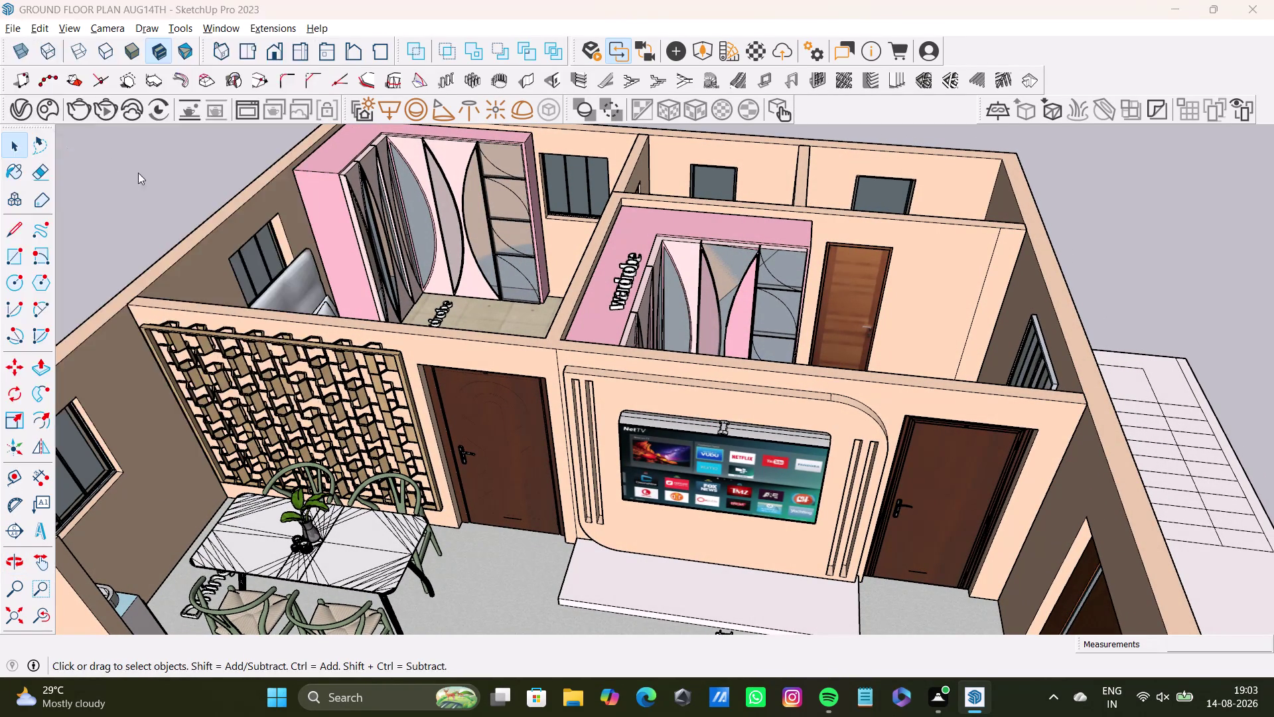
click(280, 290)
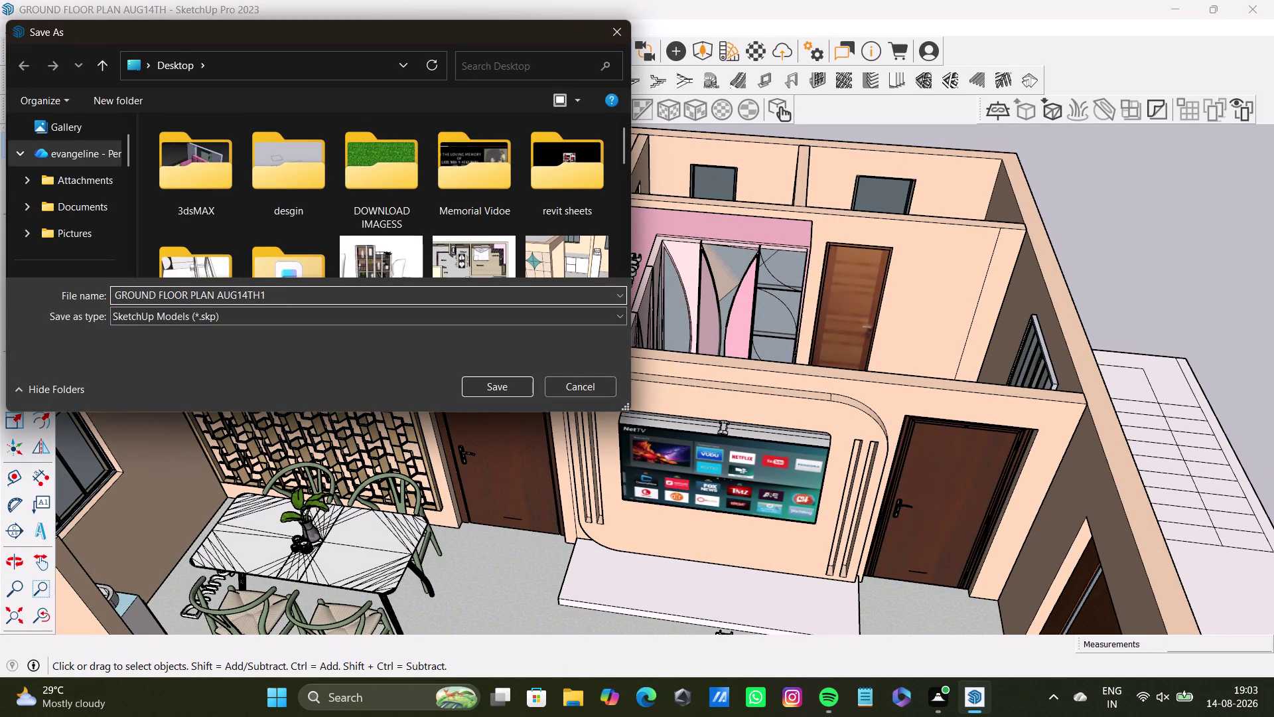
key(BackSpace)
key(space)
text(si)
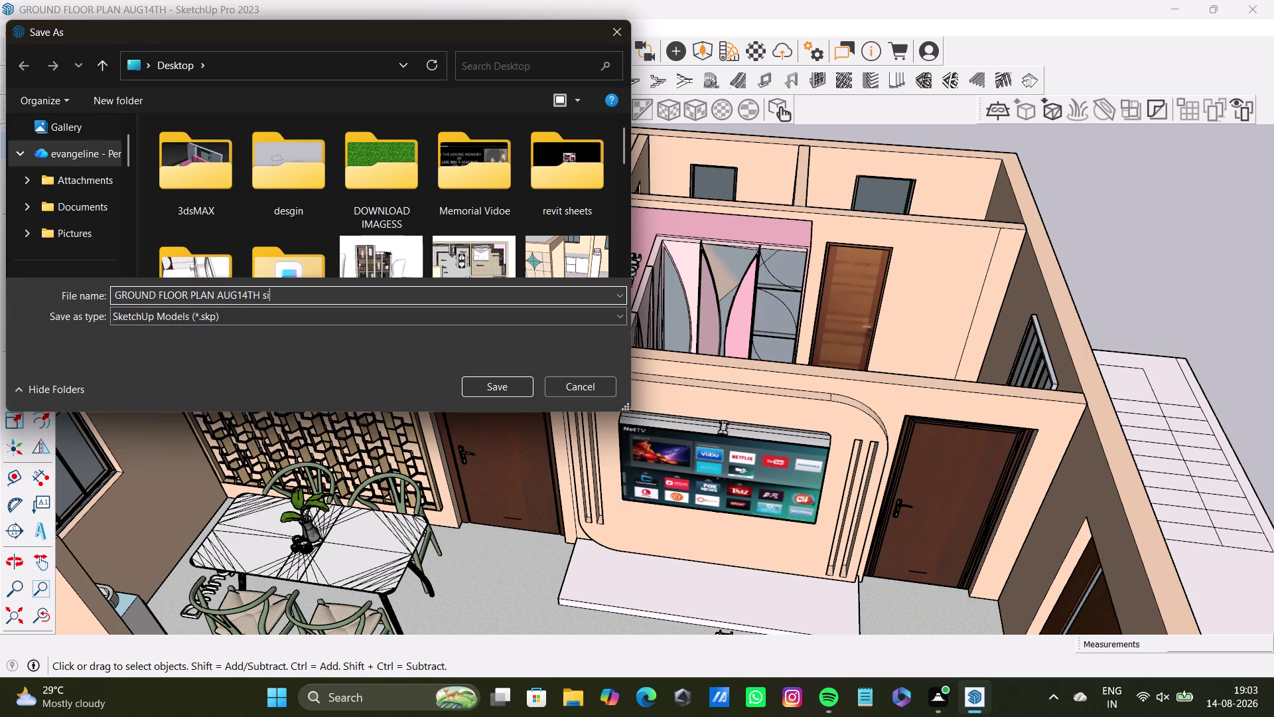
text(de)
key(space)
key(2)
key(Return)
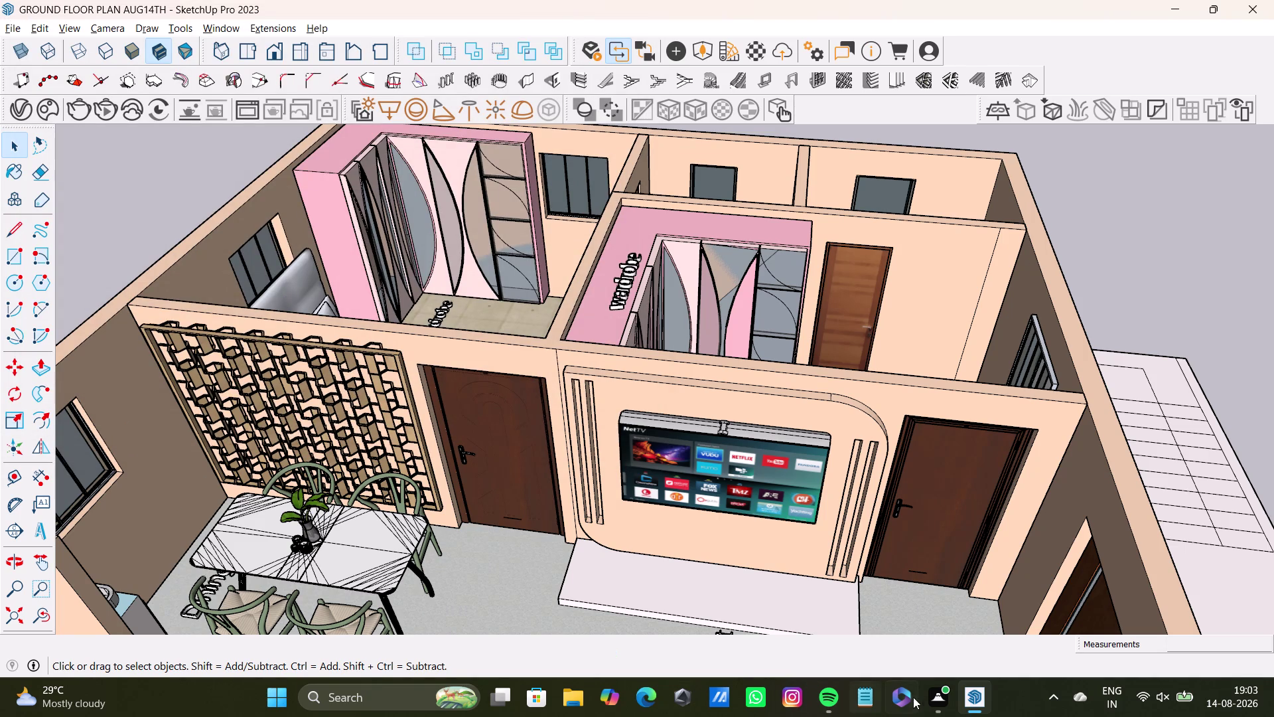